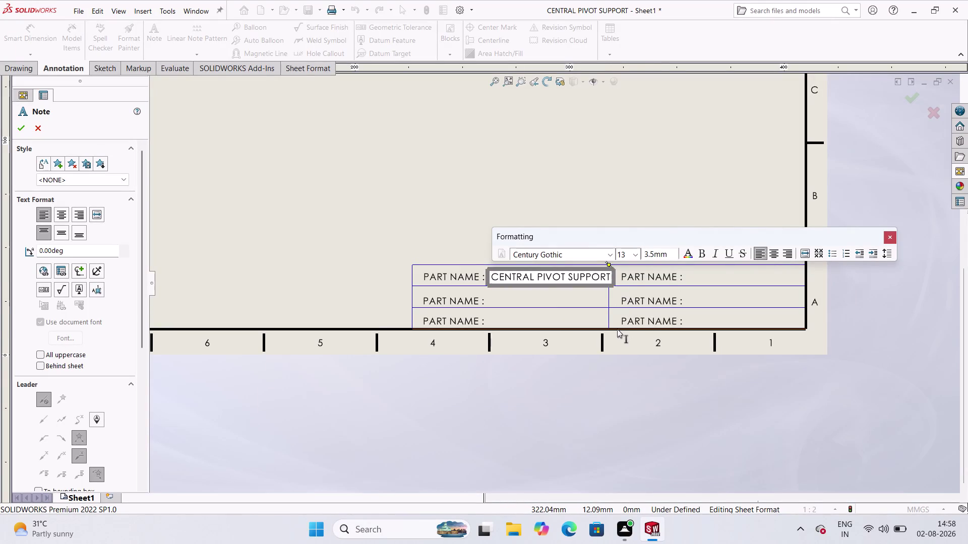
Shorten the part name note from CENTRAL PIVOT SUPPORT to CENTRAL PIVOT.
key(BackSpace)
key(BackSpace)
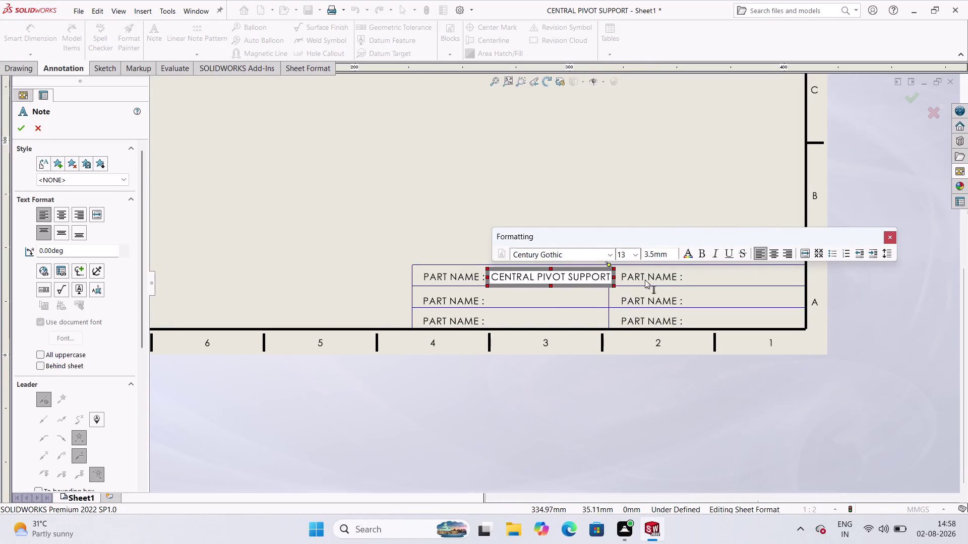
click(606, 279)
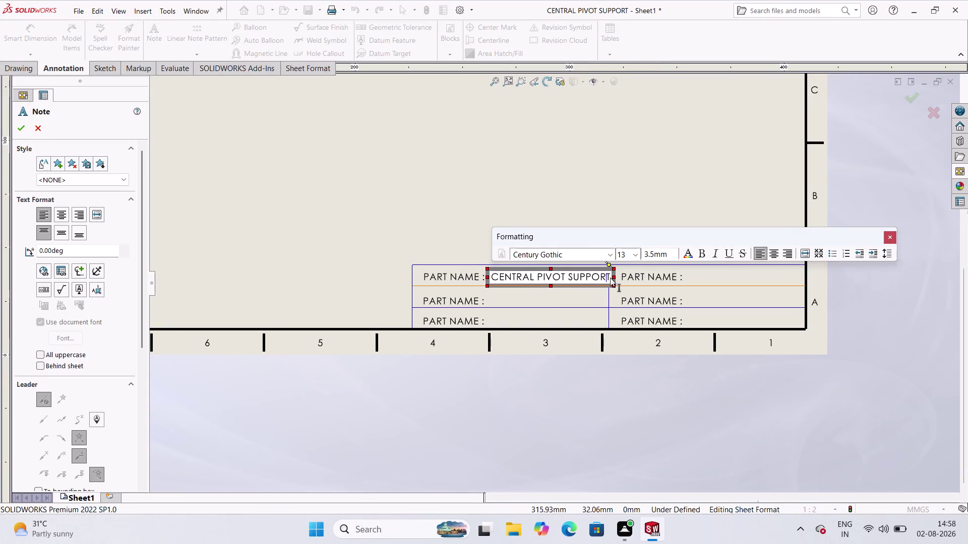
click(610, 278)
click(610, 278)
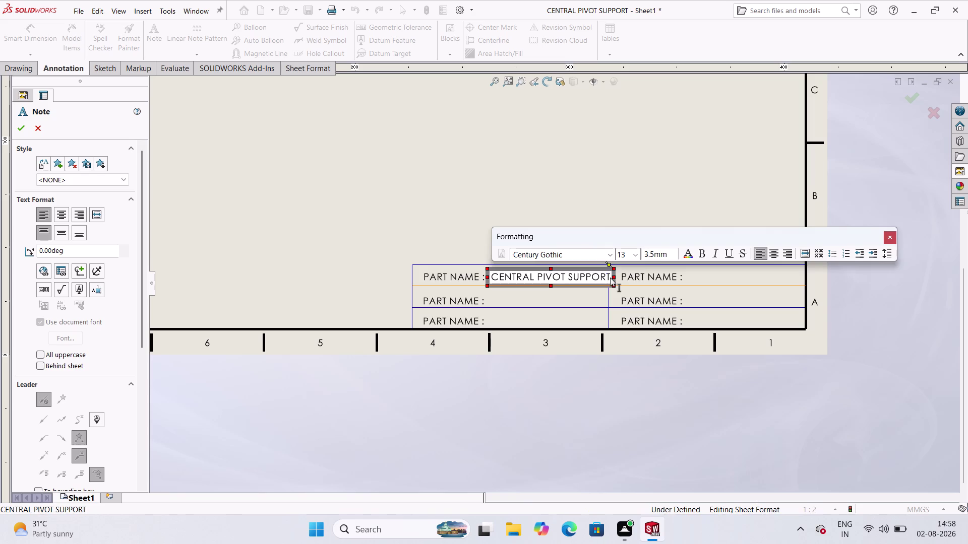
click(609, 275)
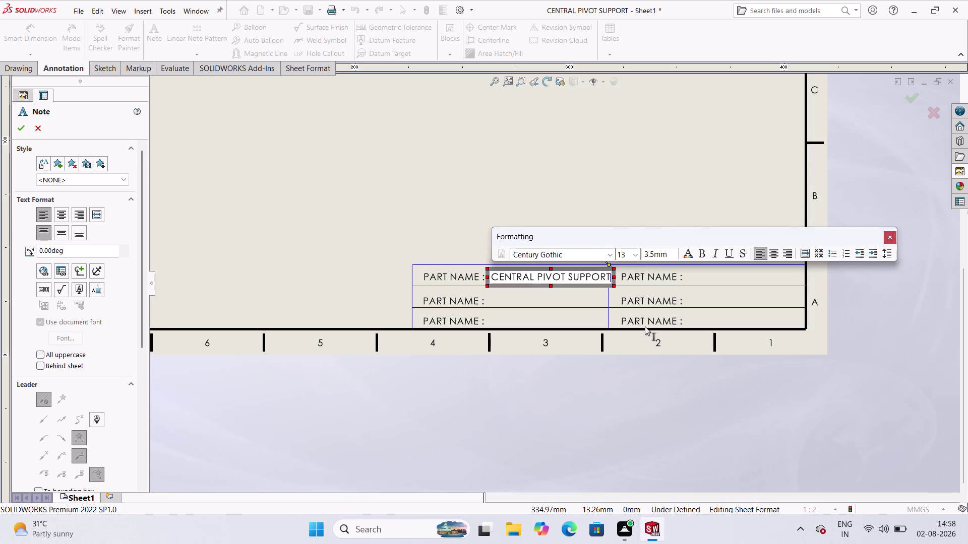
key(BackSpace)
key(BackSpace)
key(BackSpace)
key(BackSpace)
key(BackSpace)
key(BackSpace)
key(BackSpace)
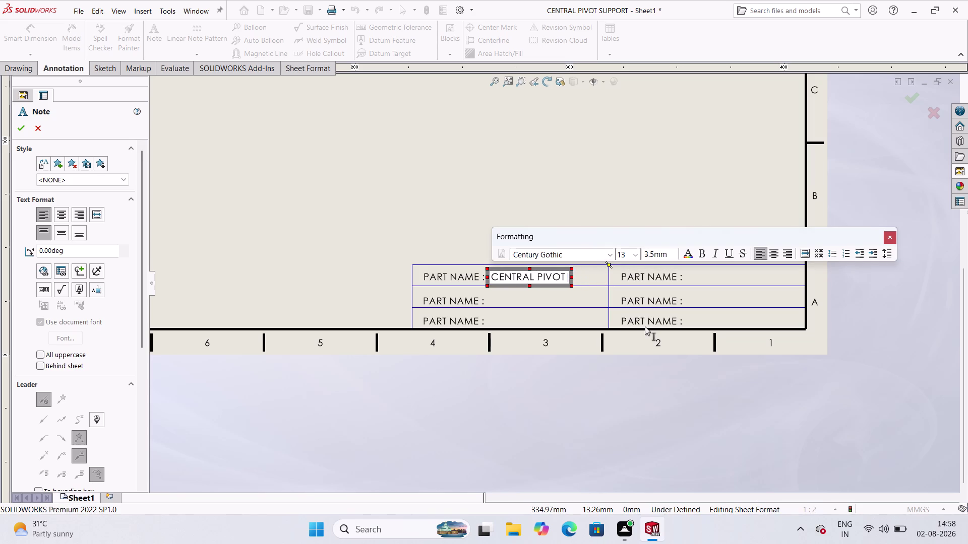
click(524, 297)
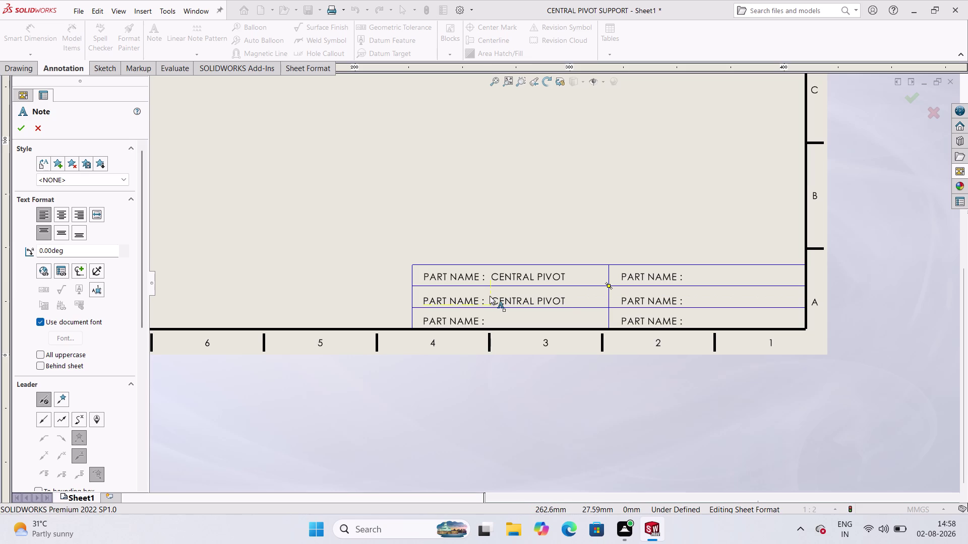
Paste CENTRAL PIVOT copies into title-block rows two and three and the top right field.
click(489, 296)
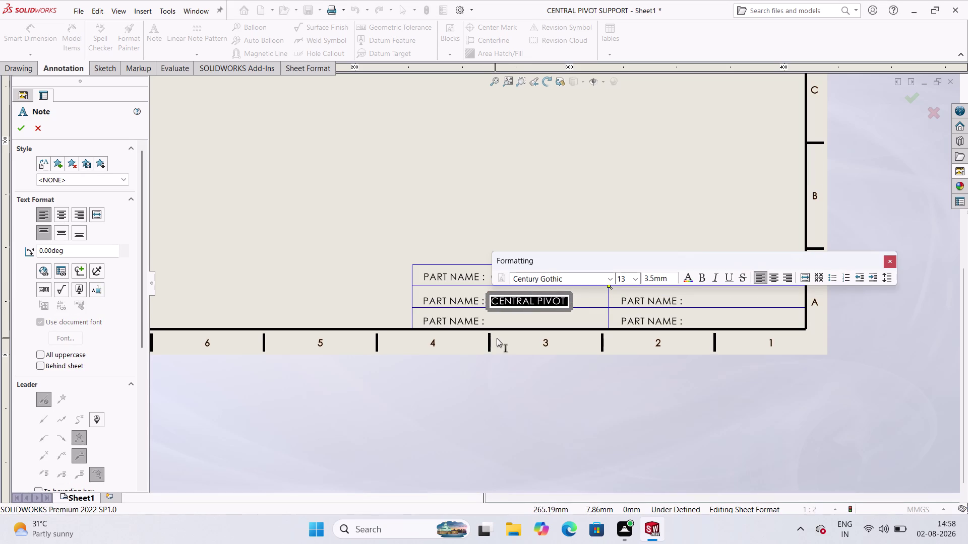
click(584, 304)
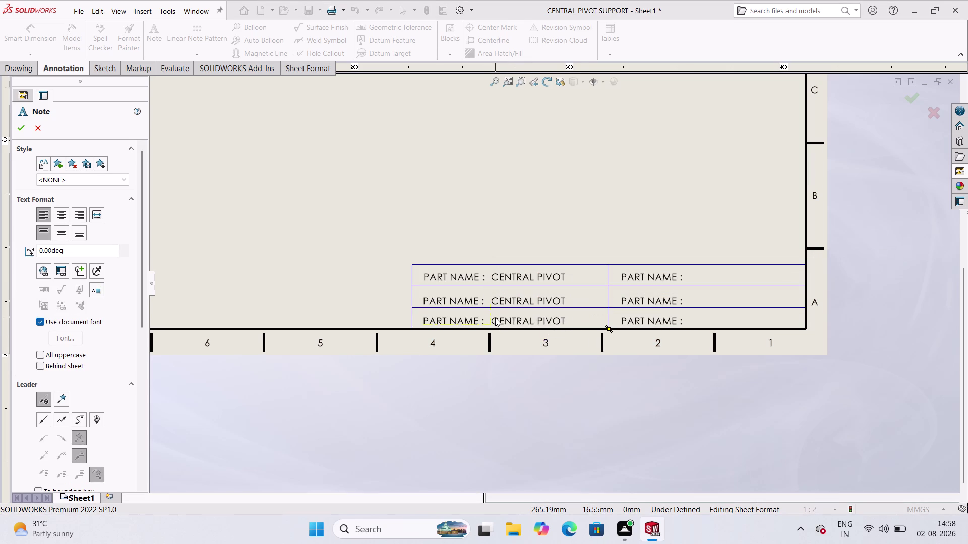
click(495, 318)
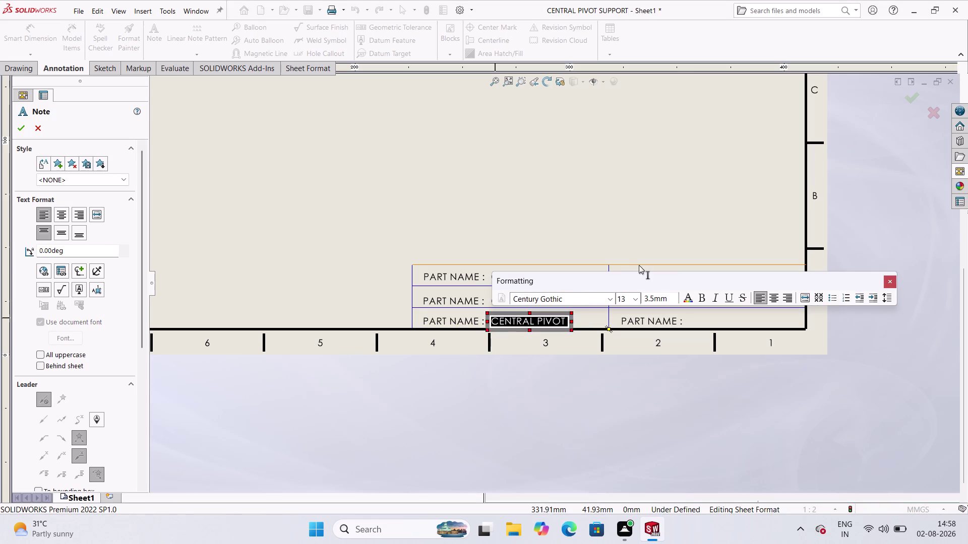
click(599, 321)
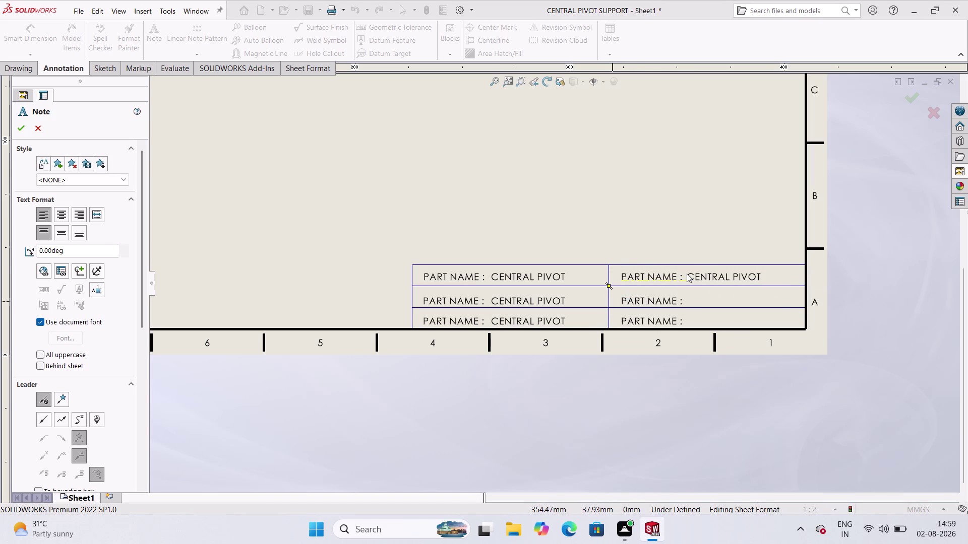
click(687, 274)
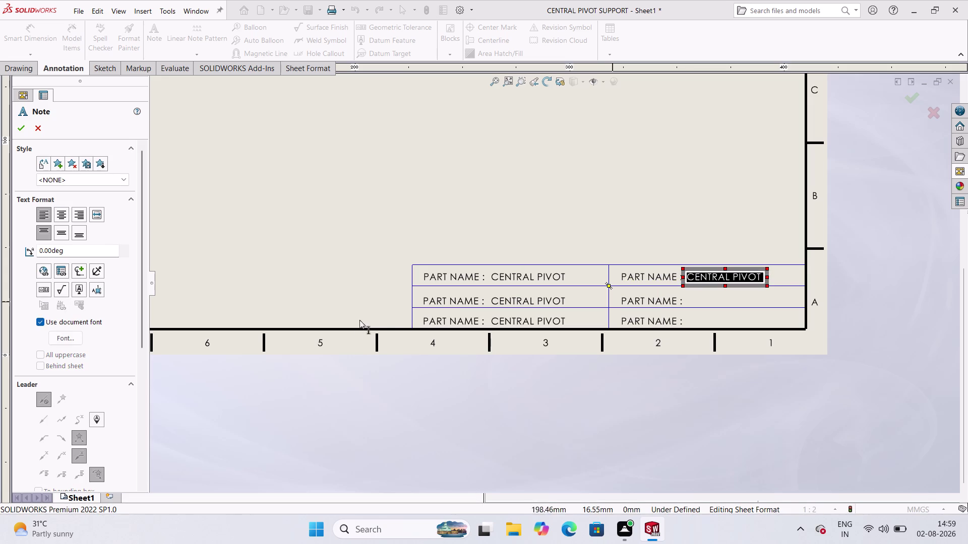
key(Escape)
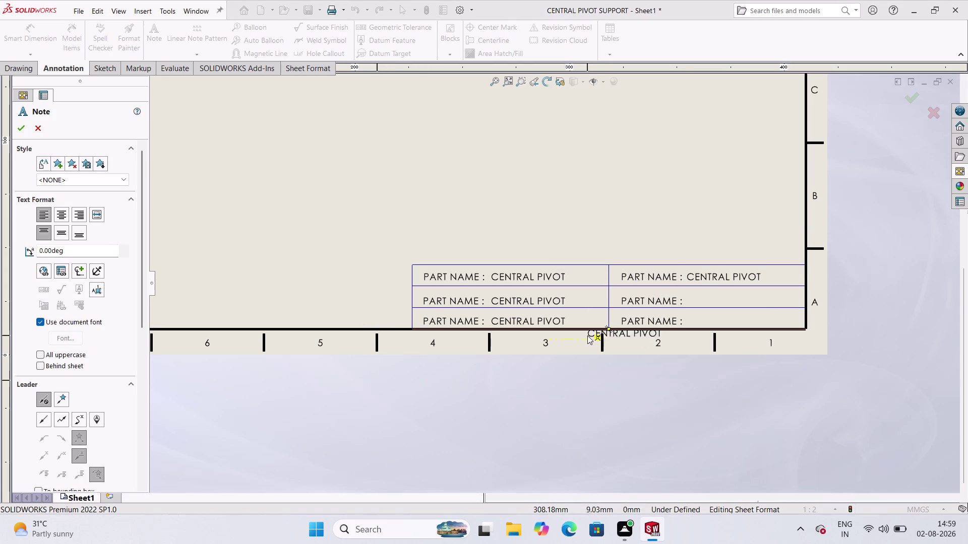
key(Escape)
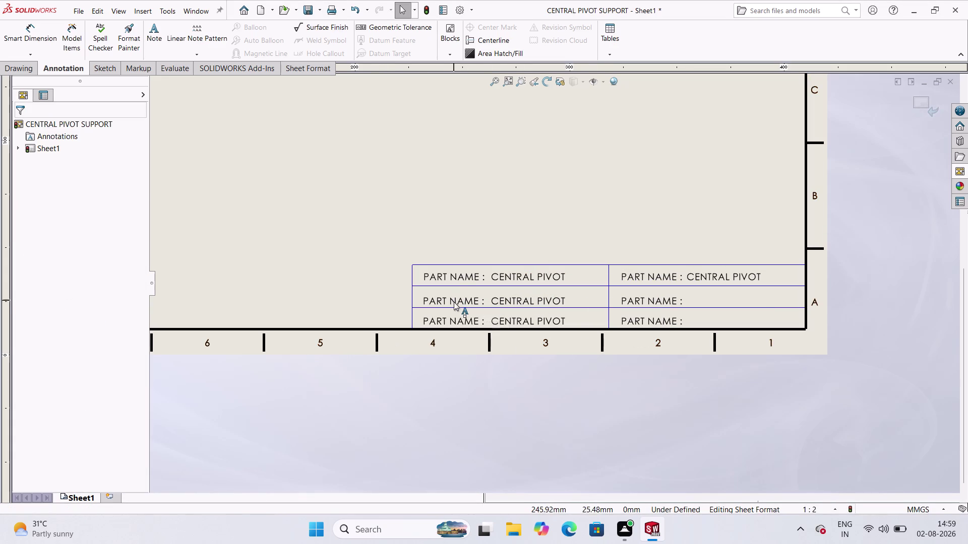
Relabel the second title-block row from PART NAME to PART NO.
click(450, 301)
double_click(450, 302)
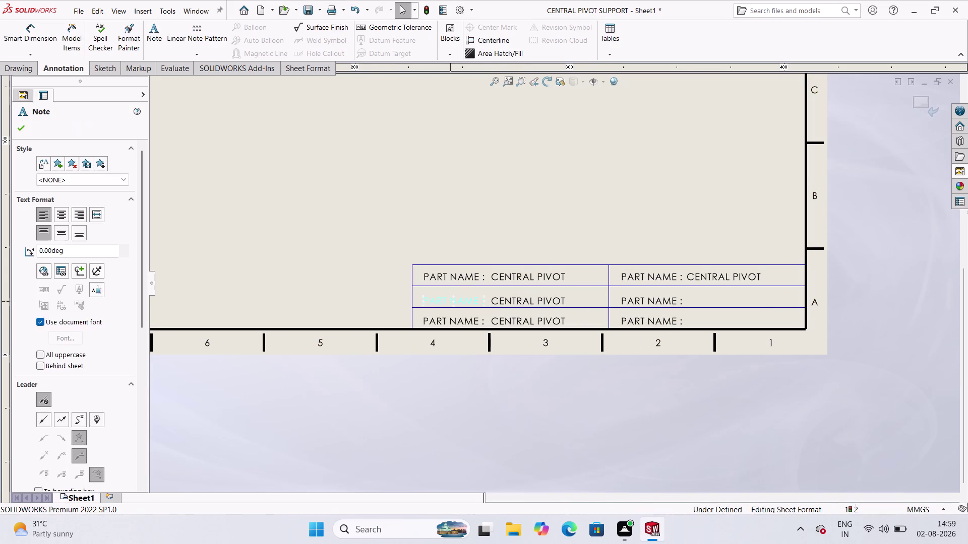
click(479, 300)
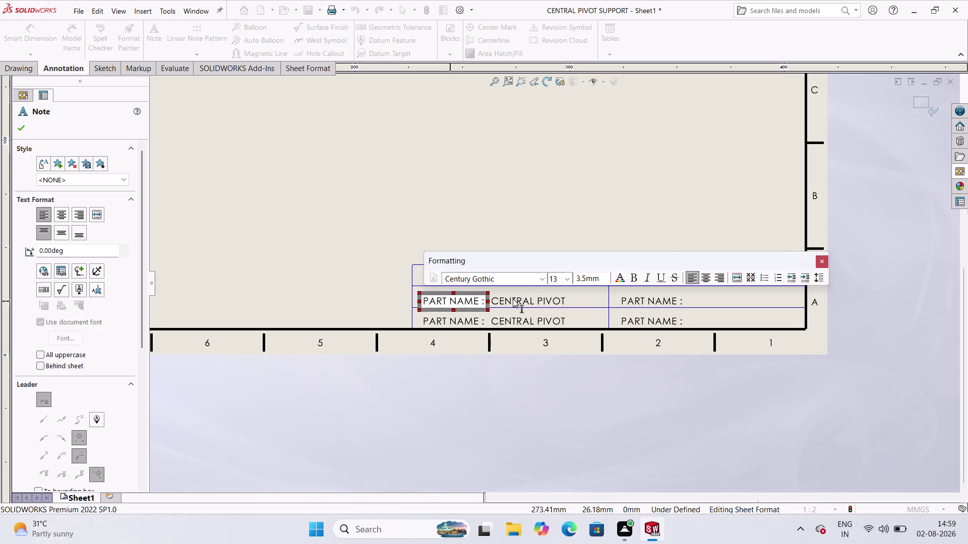
key(BackSpace)
key(BackSpace)
key(BackSpace)
key(BackSpace)
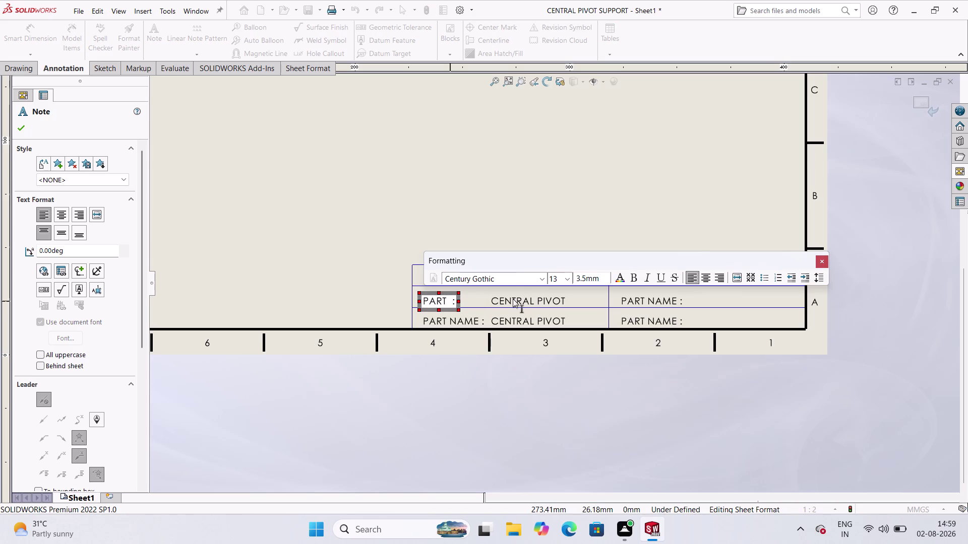
text(NO)
key(space)
key(space)
key(space)
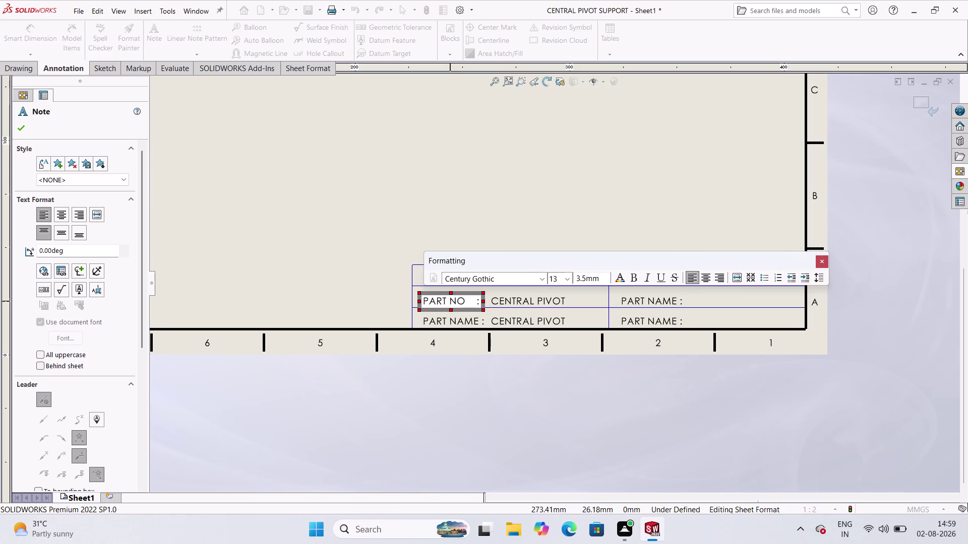
key(space)
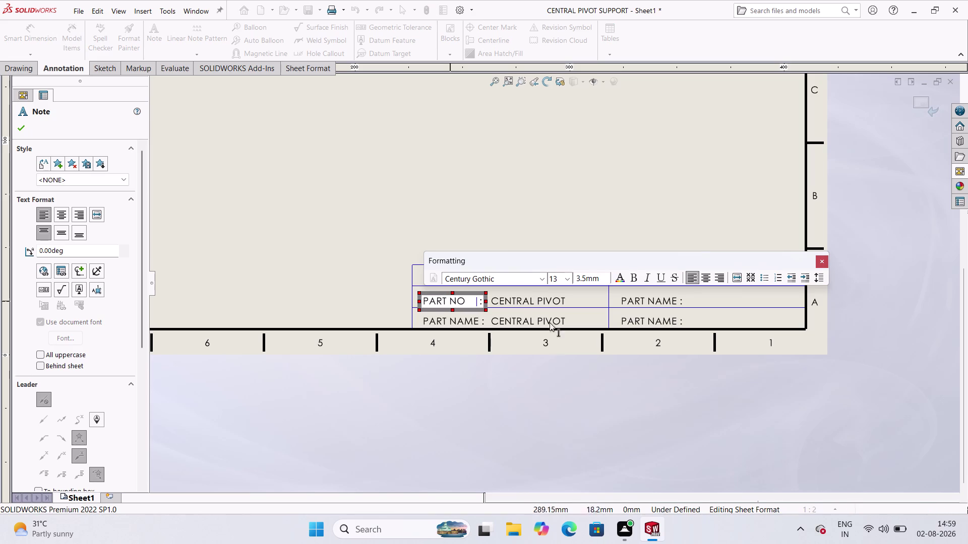
double_click(513, 301)
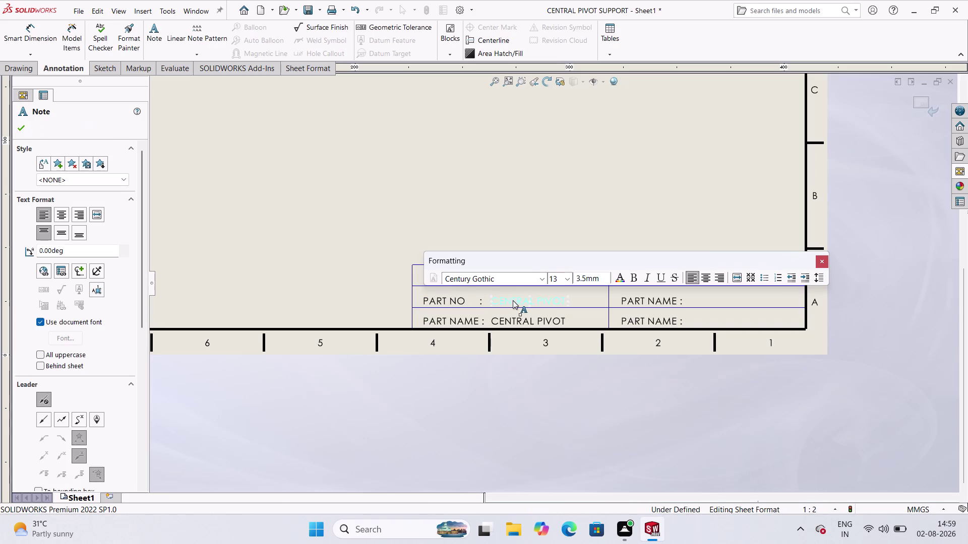
Replace the second row's CENTRAL PIVOT value with the part number 2.
double_click(512, 300)
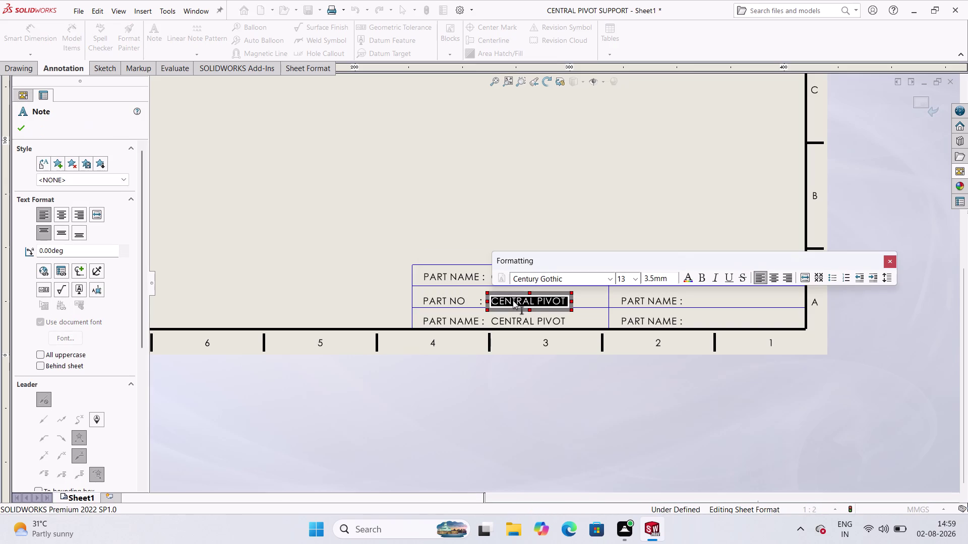
key(BackSpace)
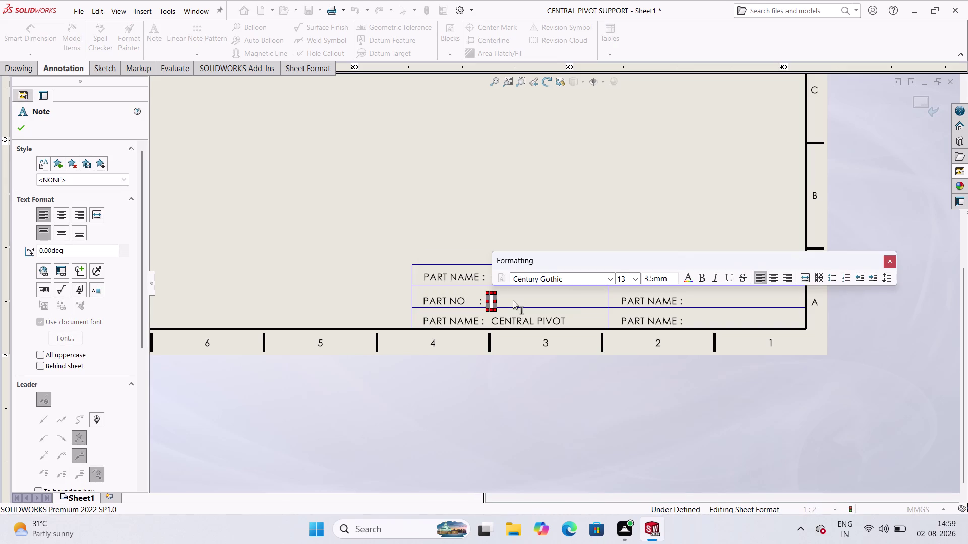
key(2)
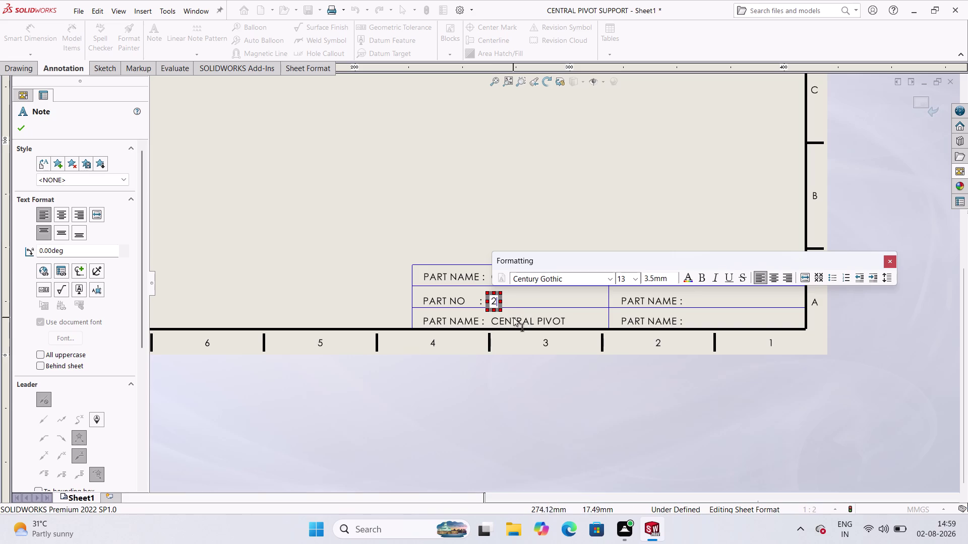
double_click(449, 323)
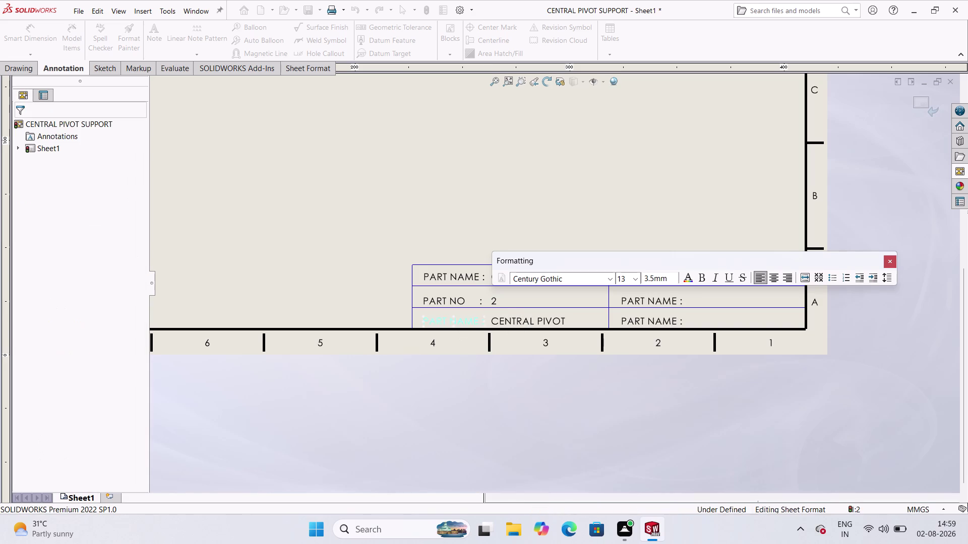
Relabel the third title-block row as DATE, padded with spaces and ending in a colon.
scroll(up, 3)
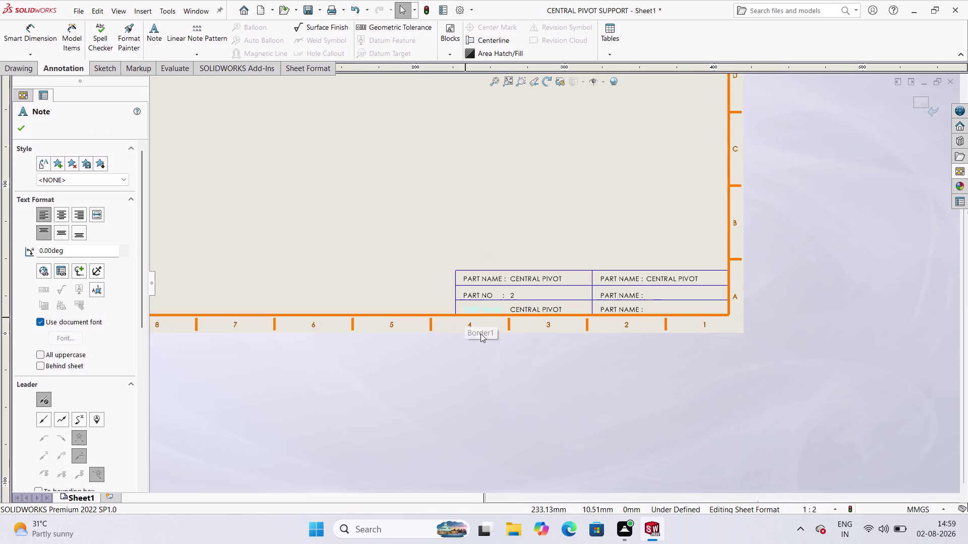
scroll(down, 3)
scroll(down, 3)
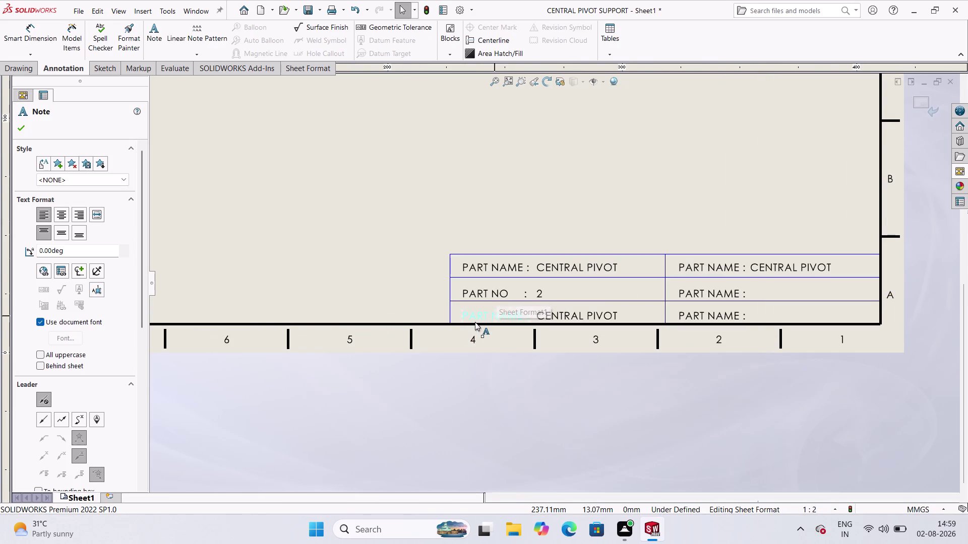
click(486, 316)
click(490, 314)
double_click(490, 315)
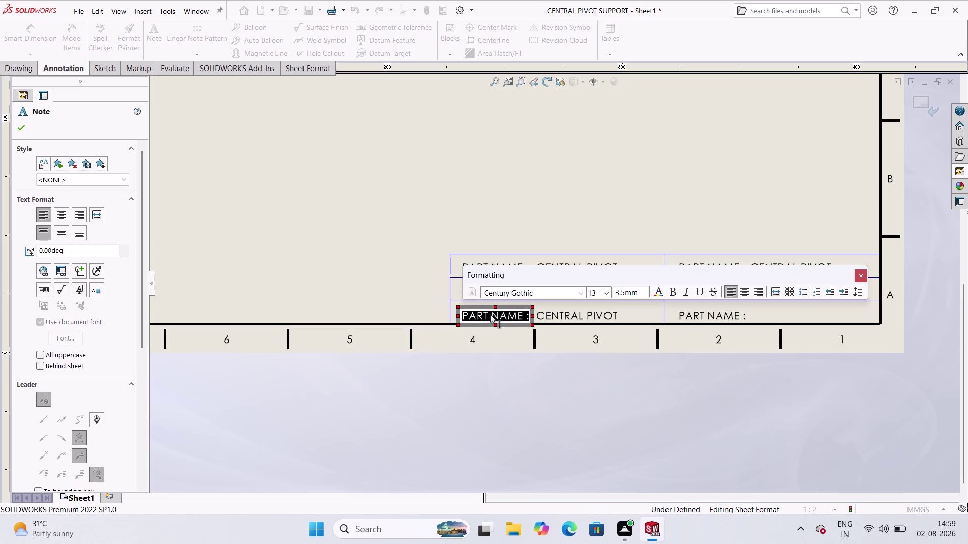
text(DATE)
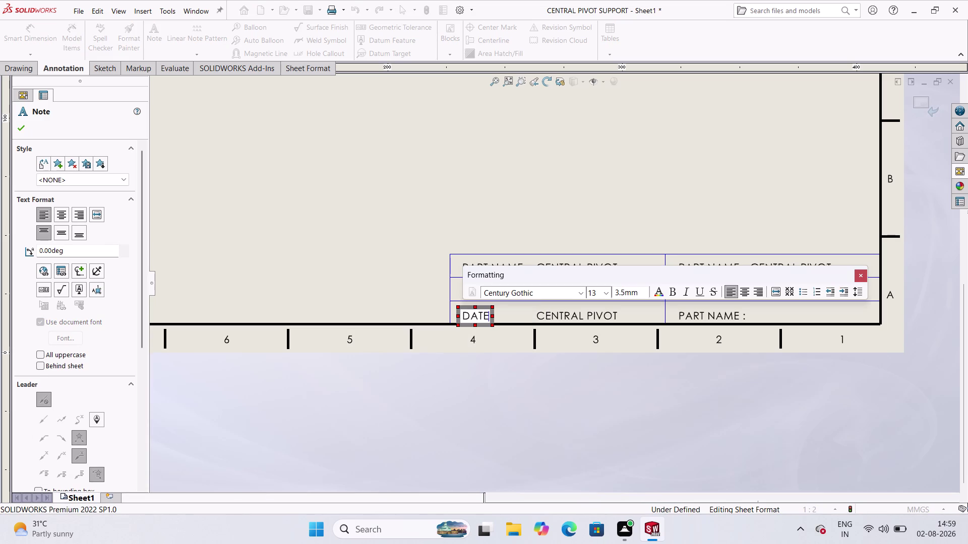
key(space)
key(space)
key(space)
key(space)
key(space)
key(space)
key(space)
key(space)
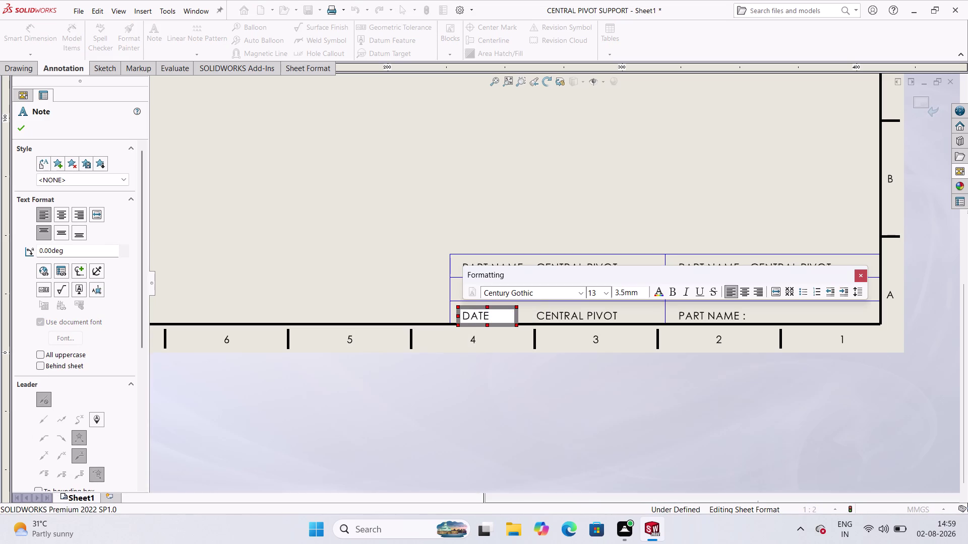
key(space)
key(space)
key(shift+colon)
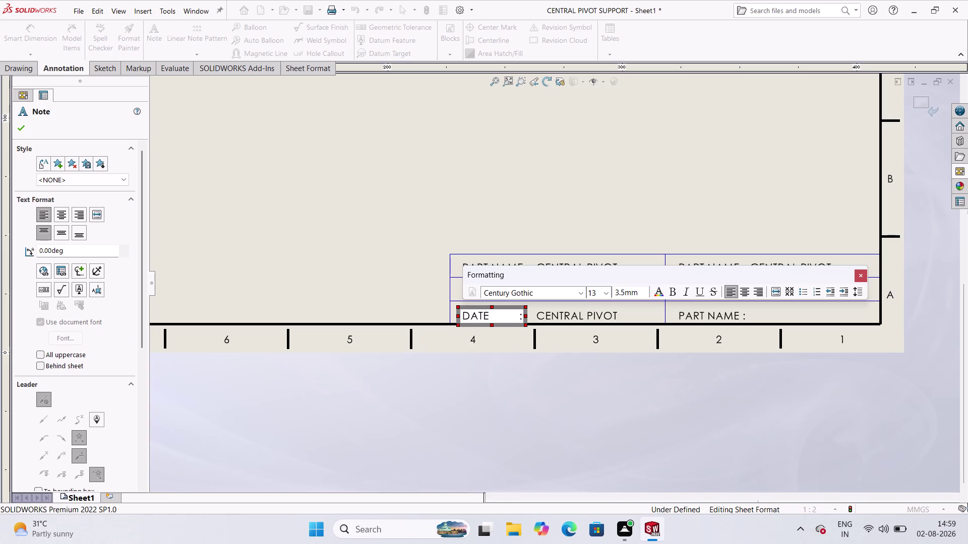
double_click(584, 317)
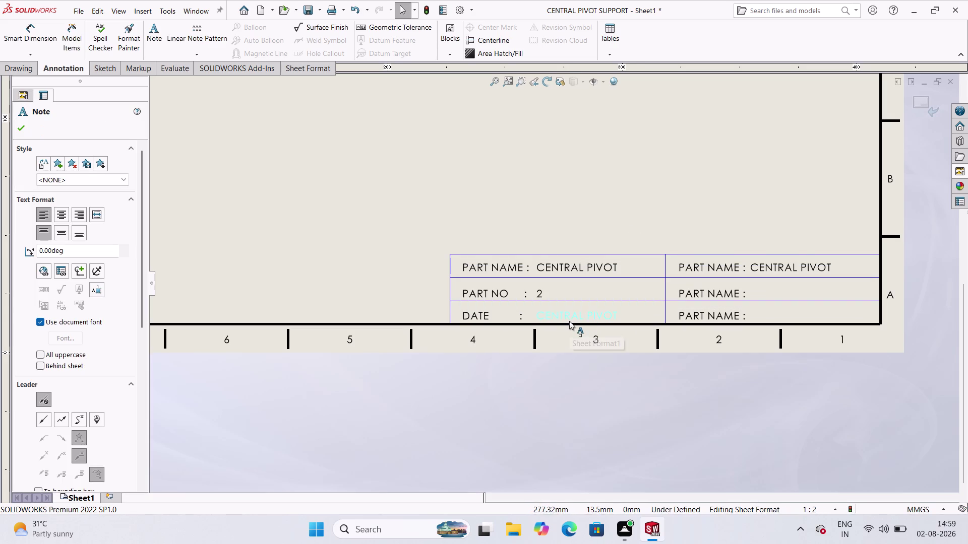
Type a trial date 02/08/200 beside DATE, then erase it all, leaving the note empty.
double_click(568, 312)
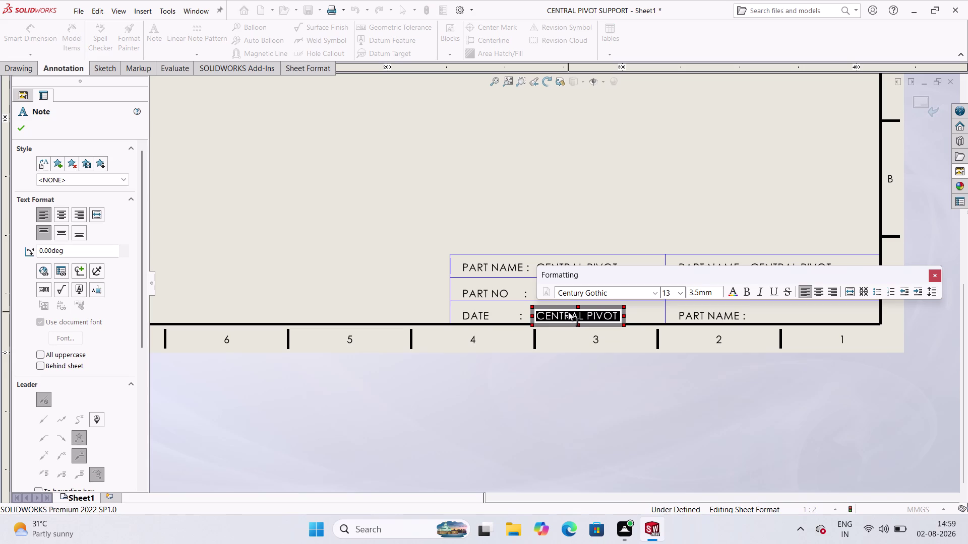
text(02)
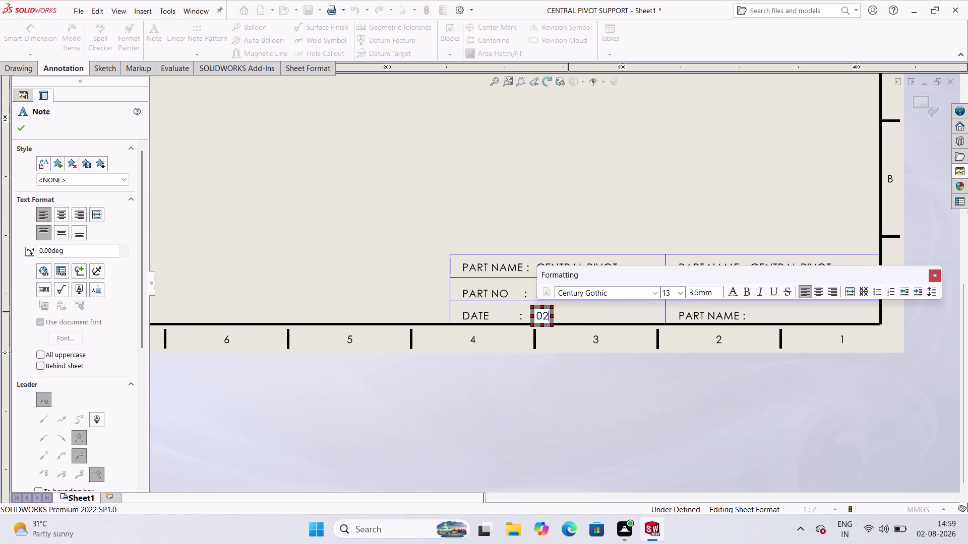
text(/)
text(0)
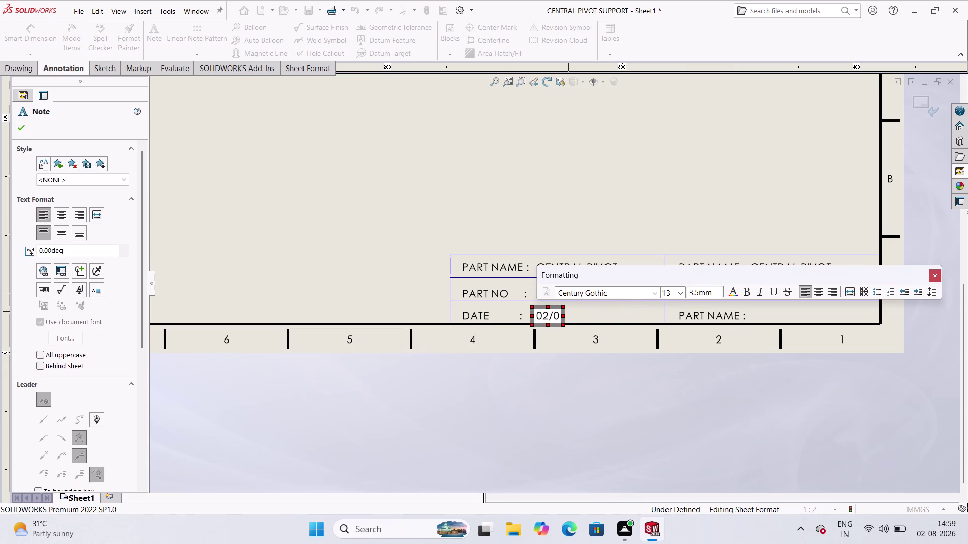
key(8)
key(slash)
text(200)
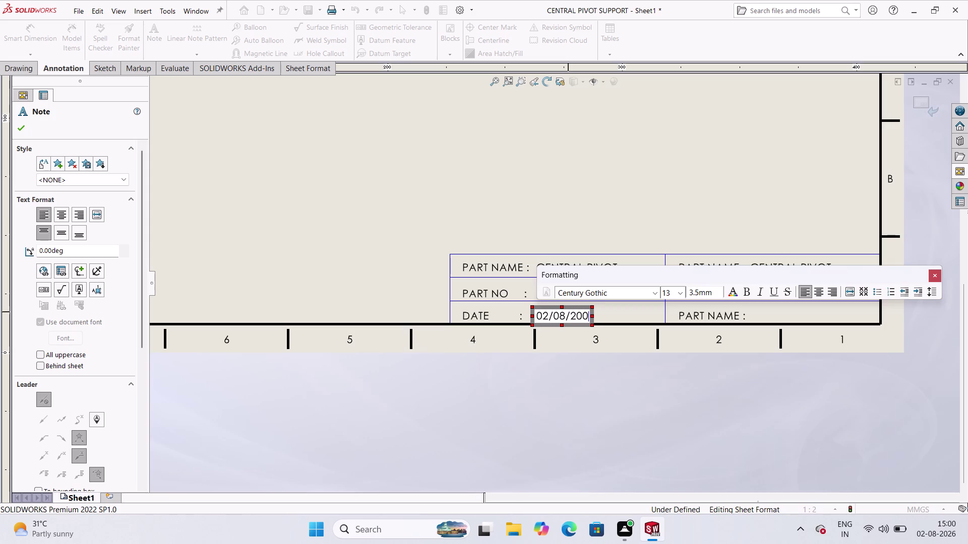
key(BackSpace)
key(BackSpace)
key(BackSpace)
key(BackSpace)
key(BackSpace)
key(BackSpace)
key(BackSpace)
key(BackSpace)
key(BackSpace)
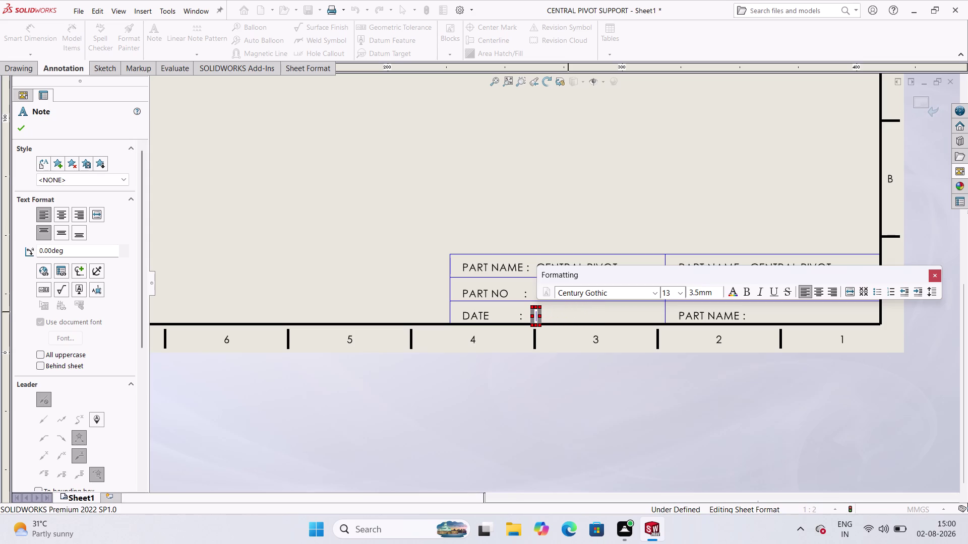
key(BackSpace)
key(Escape)
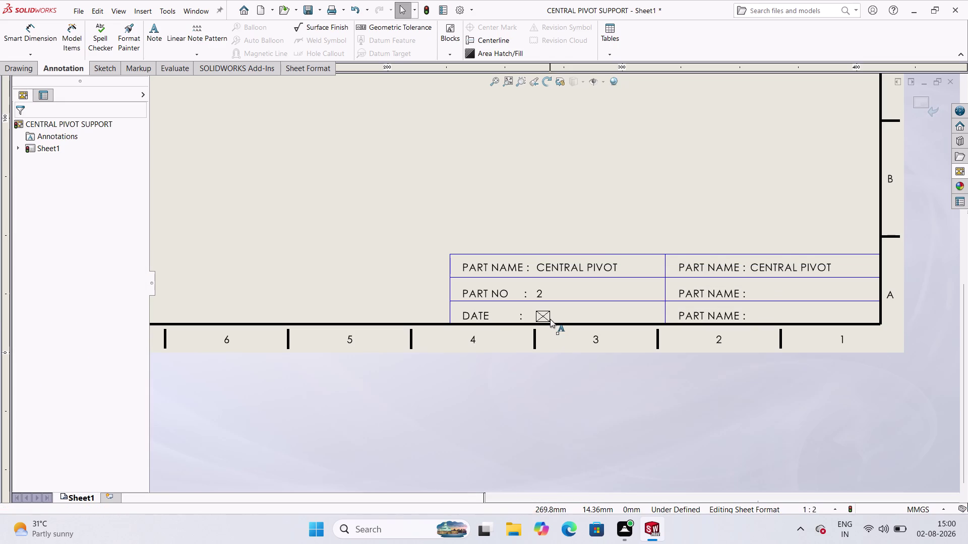
Undo the clearing, then delete the placeholder text beside DATE through Edit Text.
right_click(545, 320)
key(ctrl+z)
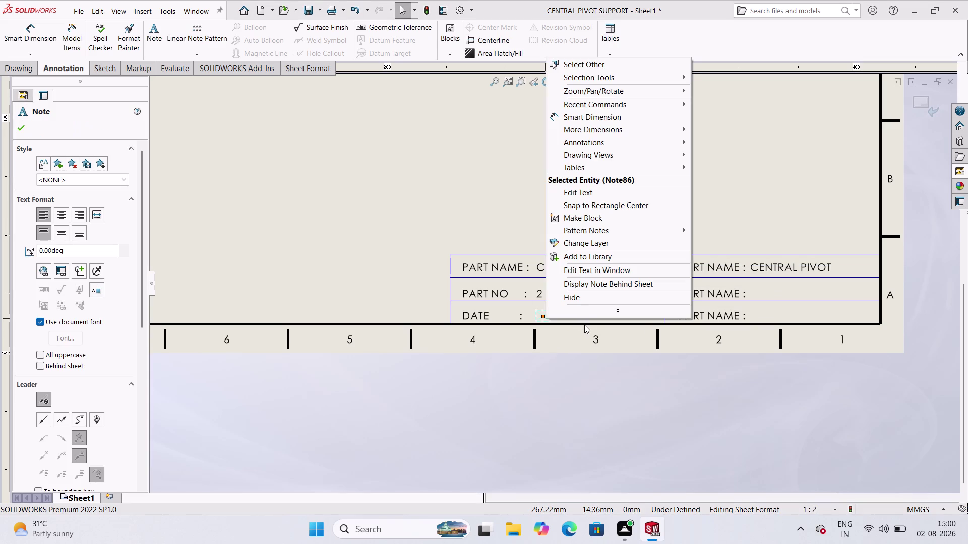
key(Escape)
key(ctrl+z)
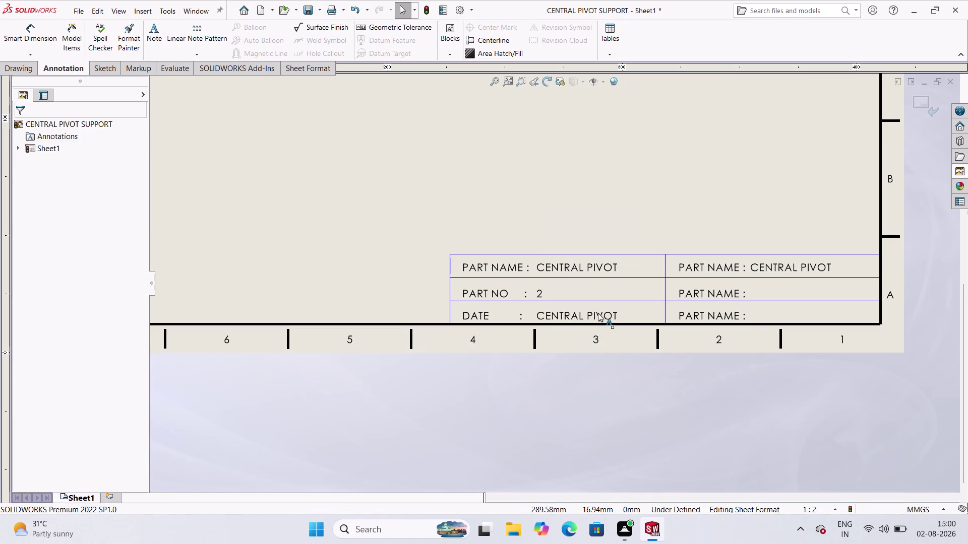
double_click(597, 313)
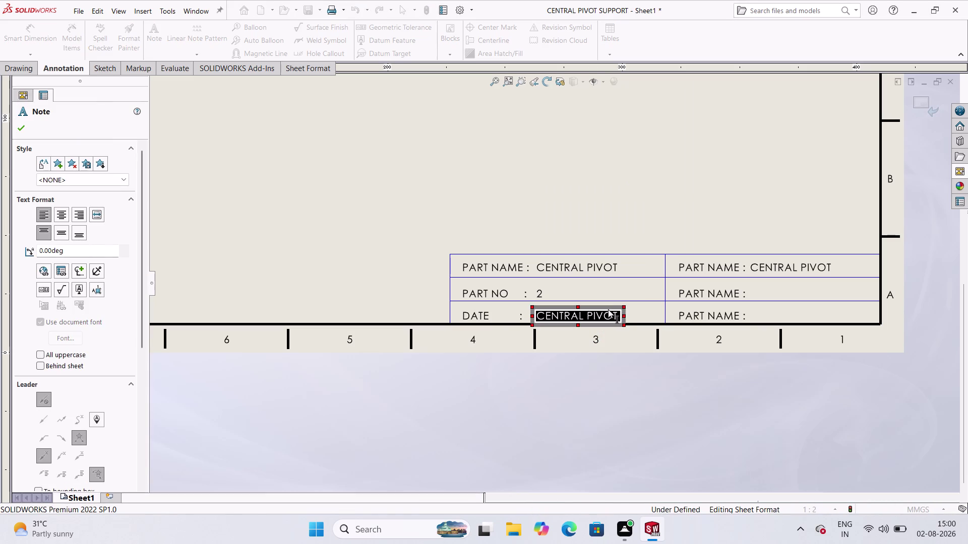
click(630, 393)
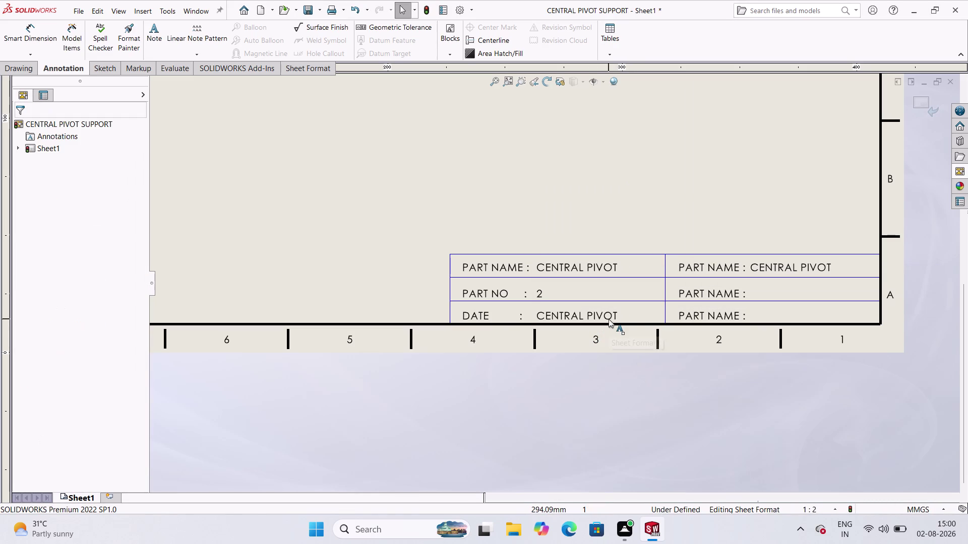
right_click(608, 319)
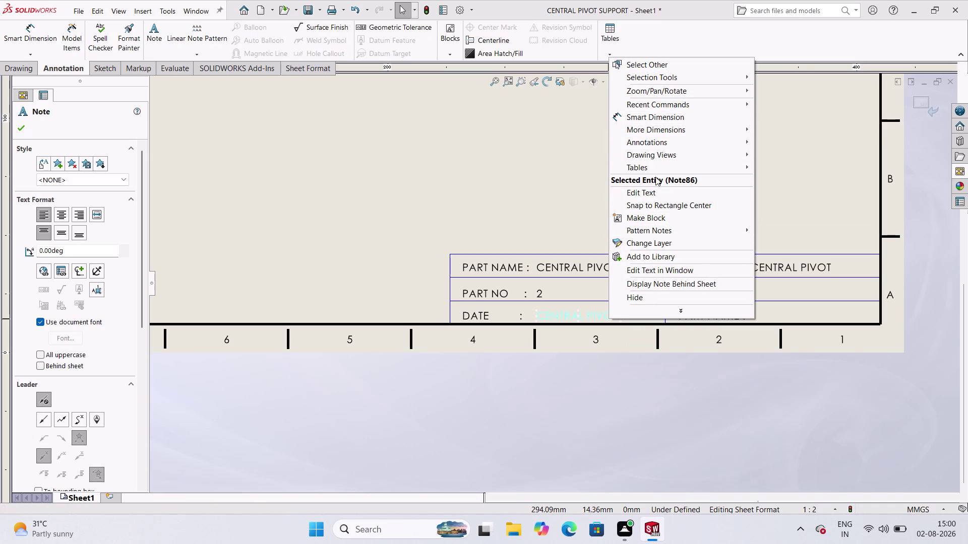
click(656, 194)
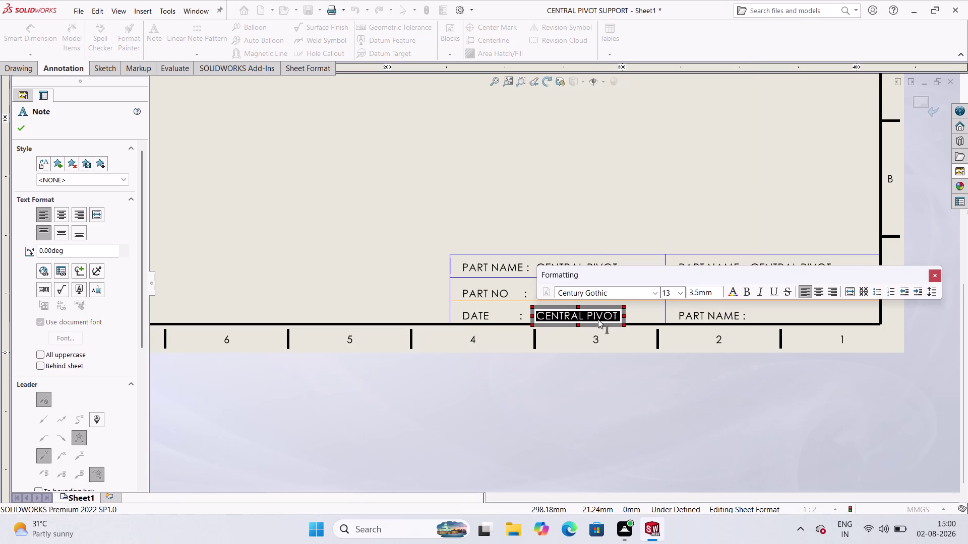
key(BackSpace)
key(Escape)
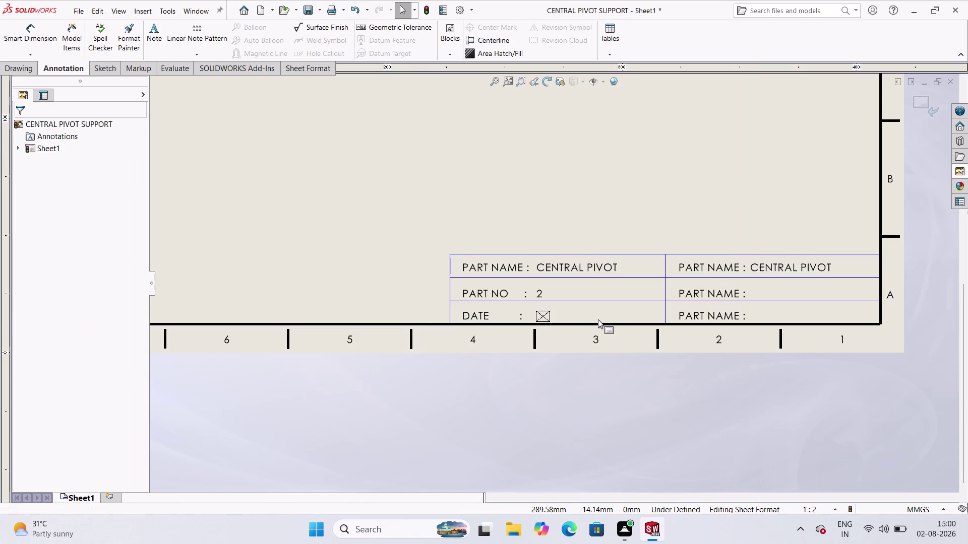
Enter the date 02/08/2026 into the empty note beside DATE.
scroll(up, 3)
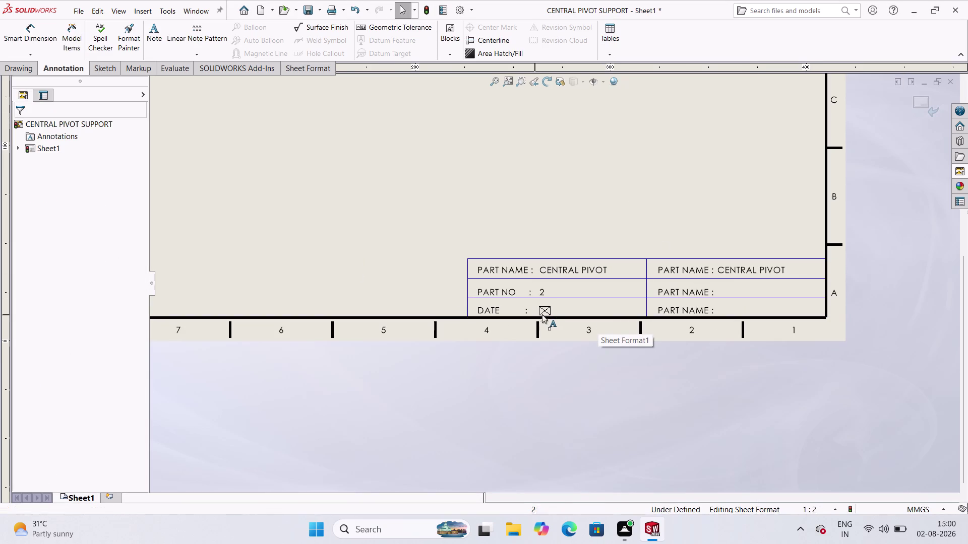
double_click(545, 309)
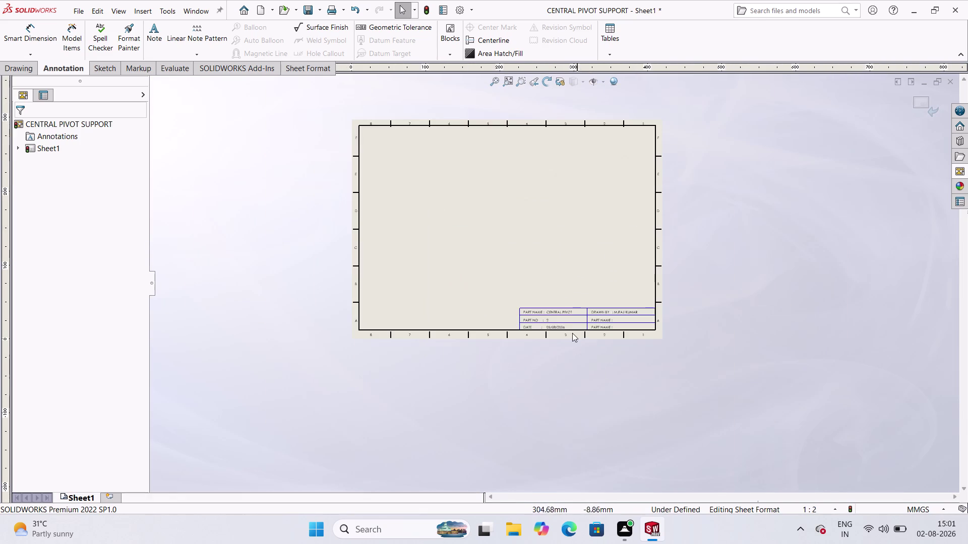
Zoom around the sheet, browse the drawing views palette, then hide it.
scroll(up, 3)
scroll(down, 3)
scroll(up, 3)
scroll(down, 3)
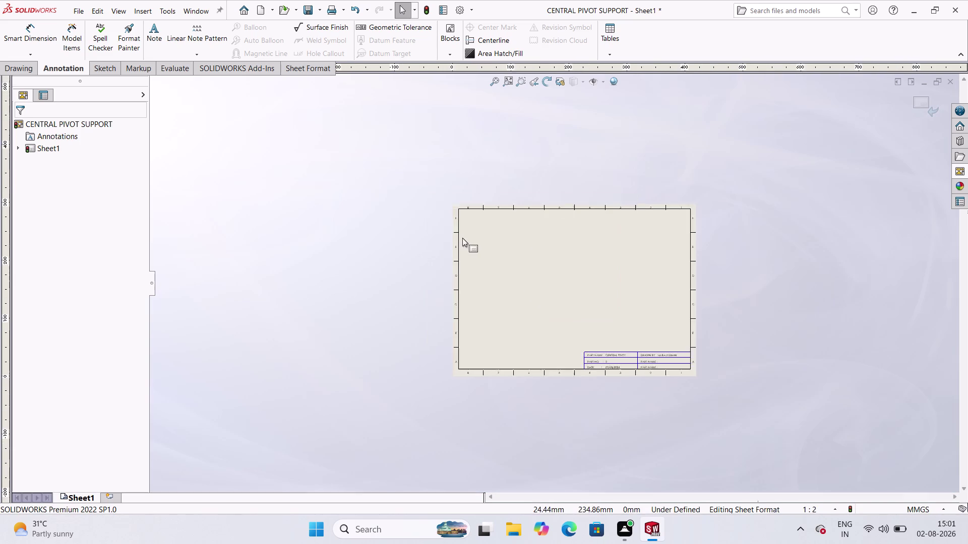
scroll(up, 3)
scroll(down, 3)
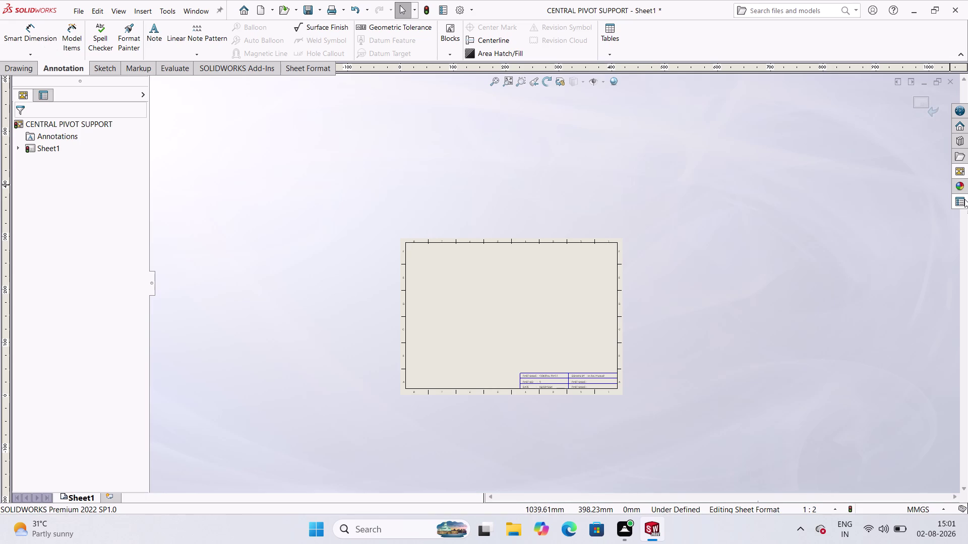
click(962, 173)
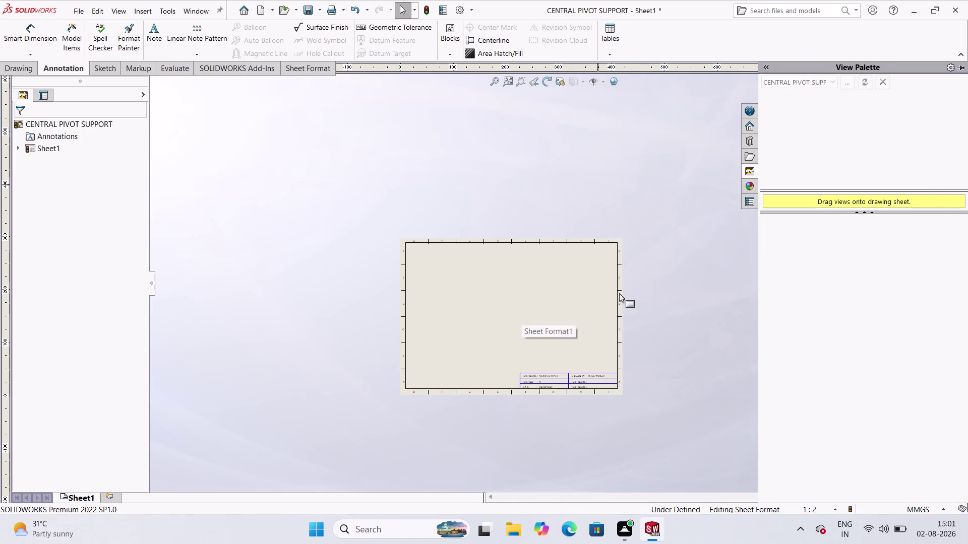
scroll(down, 3)
scroll(up, 3)
scroll(down, 3)
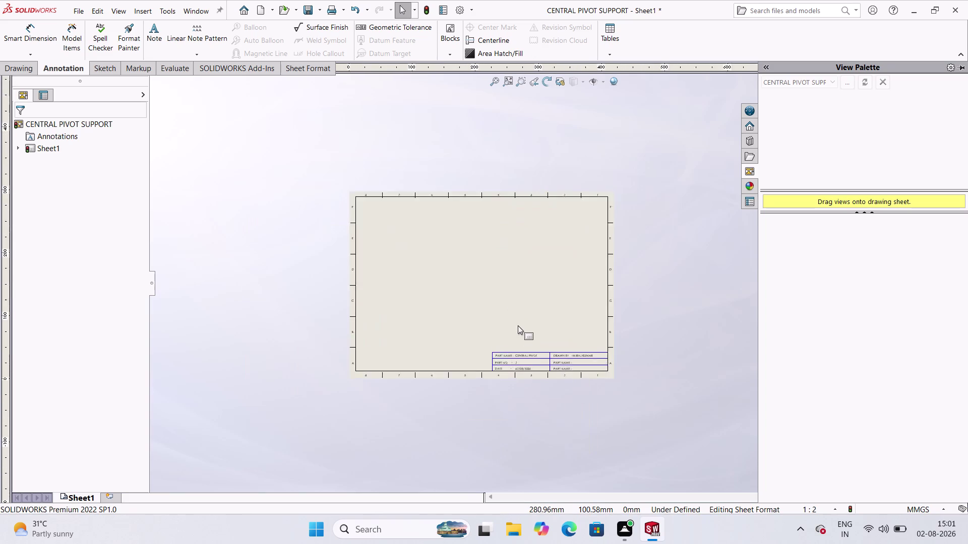
scroll(down, 3)
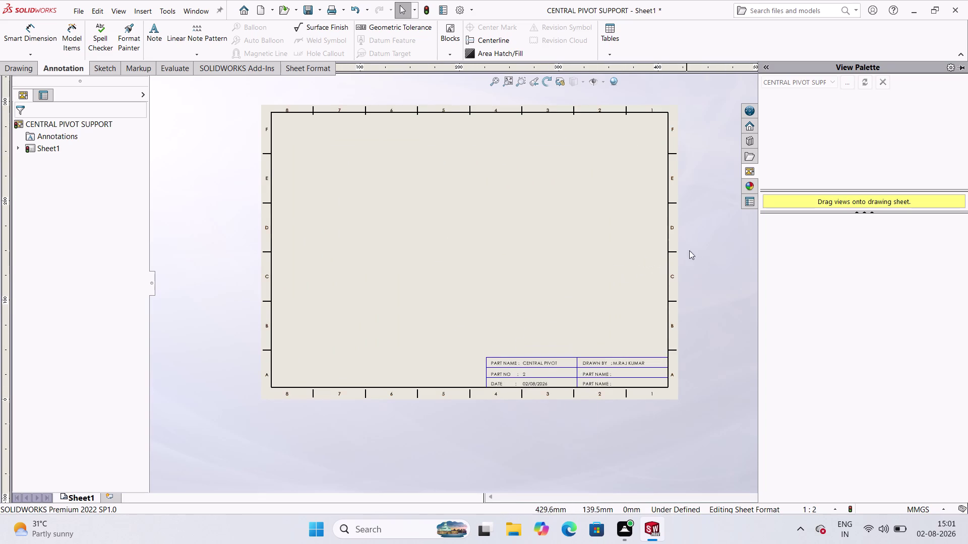
click(692, 247)
Reopen the views palette and check the sheet area's context options.
click(958, 174)
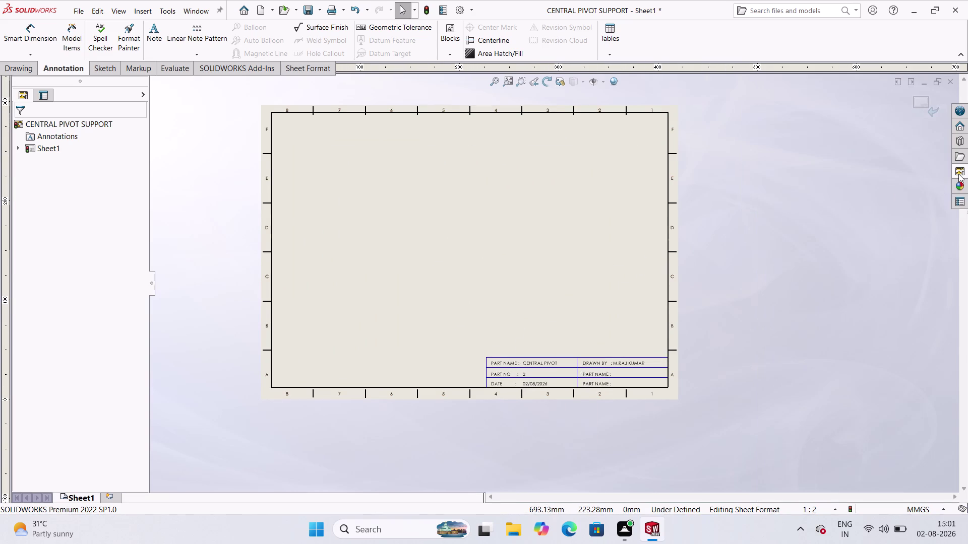
drag(858, 256, 864, 267)
scroll(down, 3)
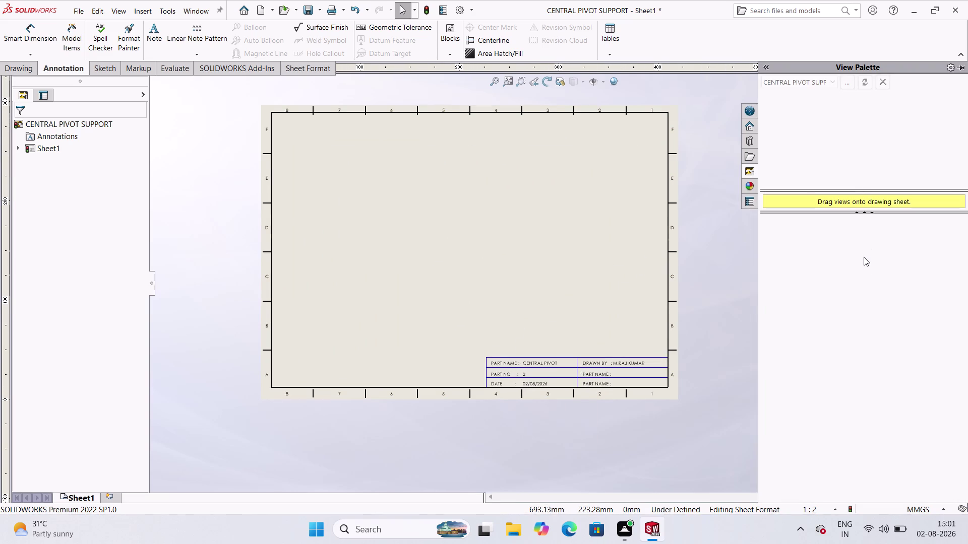
scroll(up, 3)
click(835, 79)
click(797, 80)
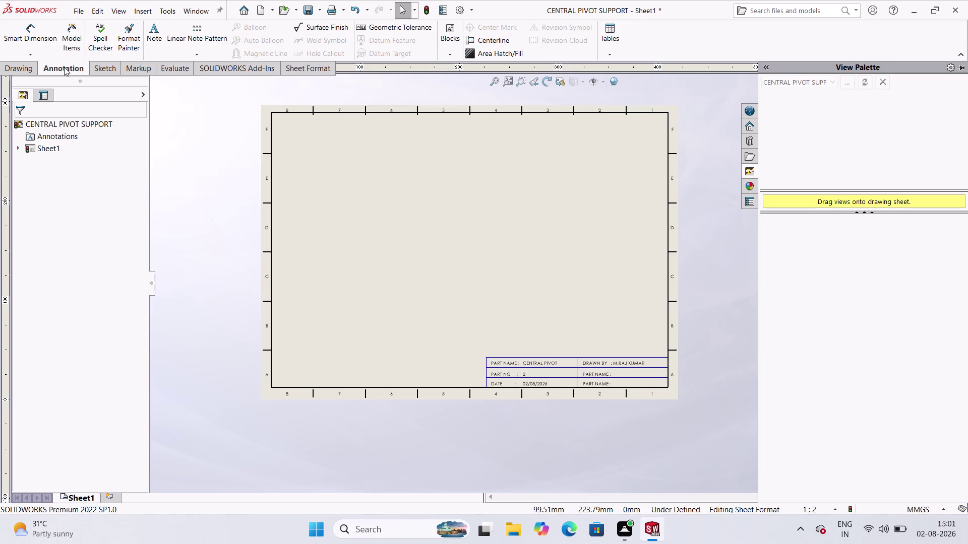
click(724, 183)
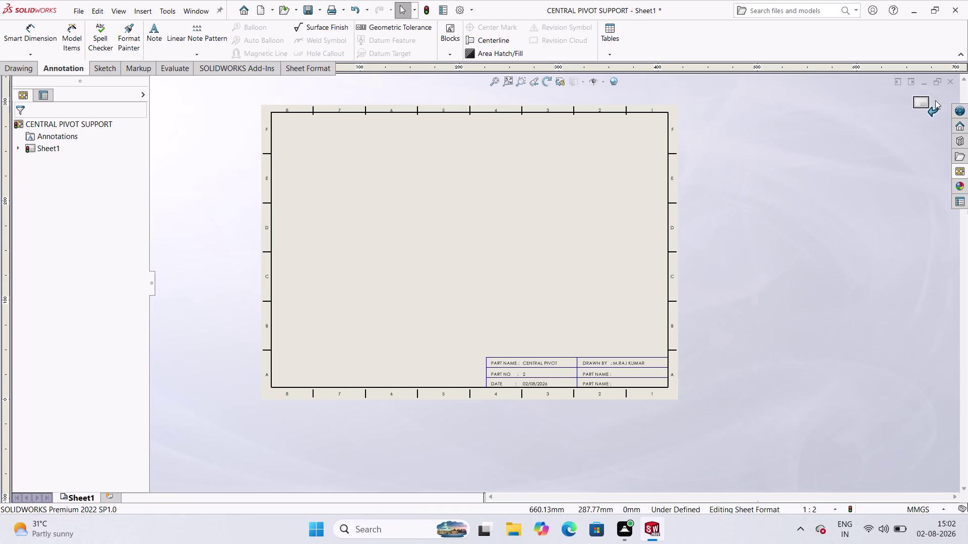
right_click(934, 99)
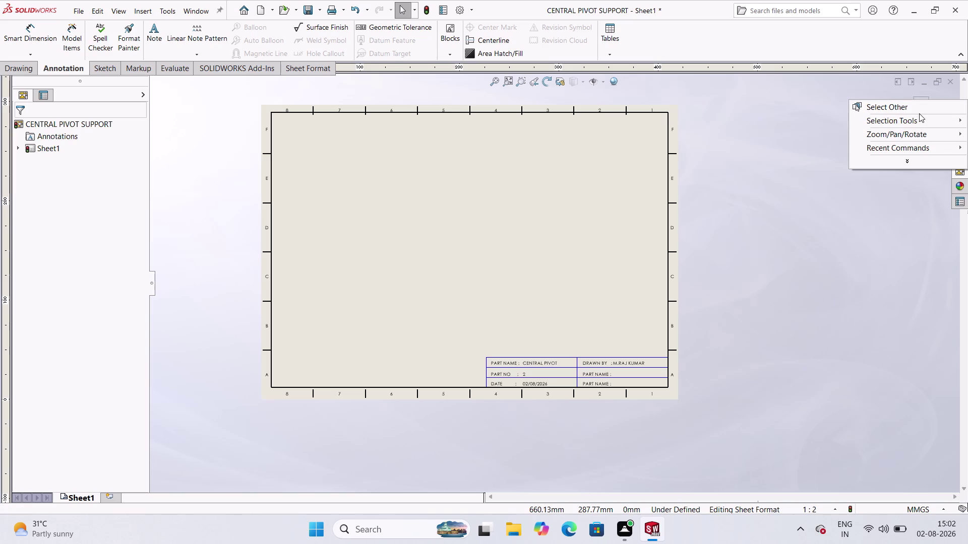
click(818, 190)
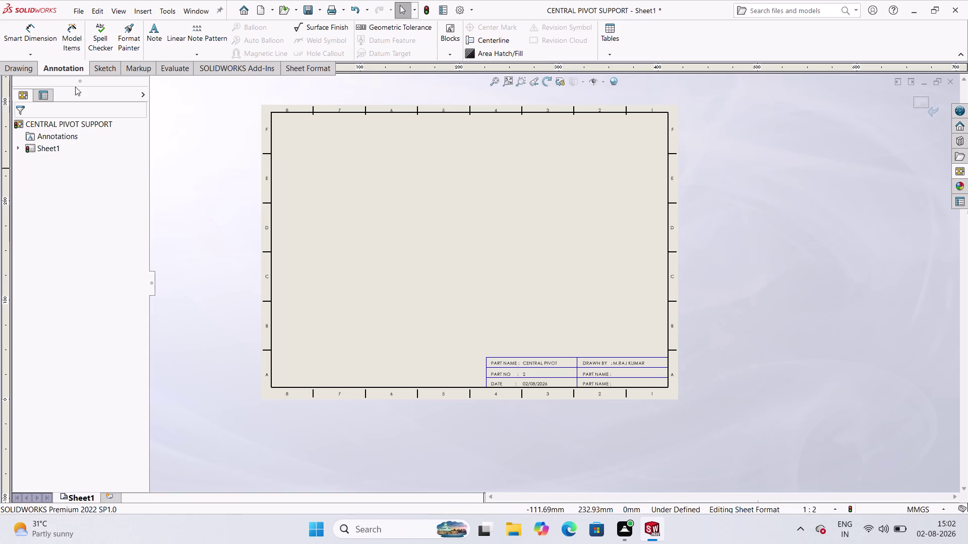
From the drawing view tools, drag an item from the views palette onto the sheet.
click(13, 69)
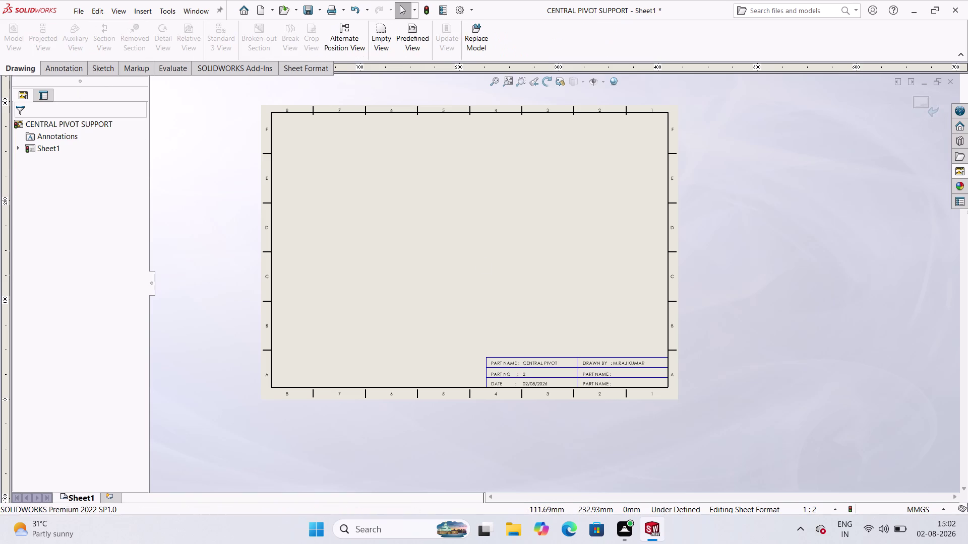
click(962, 167)
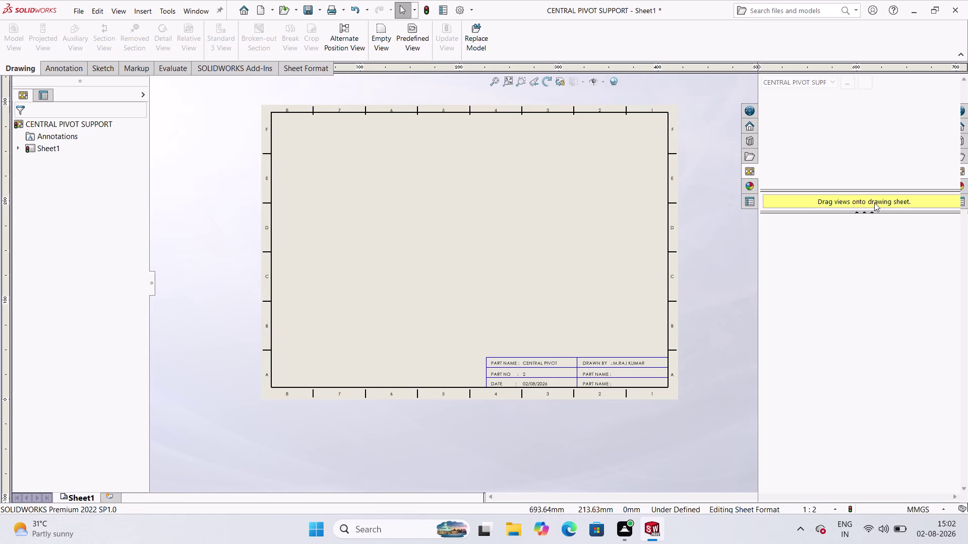
click(873, 200)
click(872, 200)
drag(871, 199, 563, 232)
drag(504, 226, 504, 234)
click(504, 233)
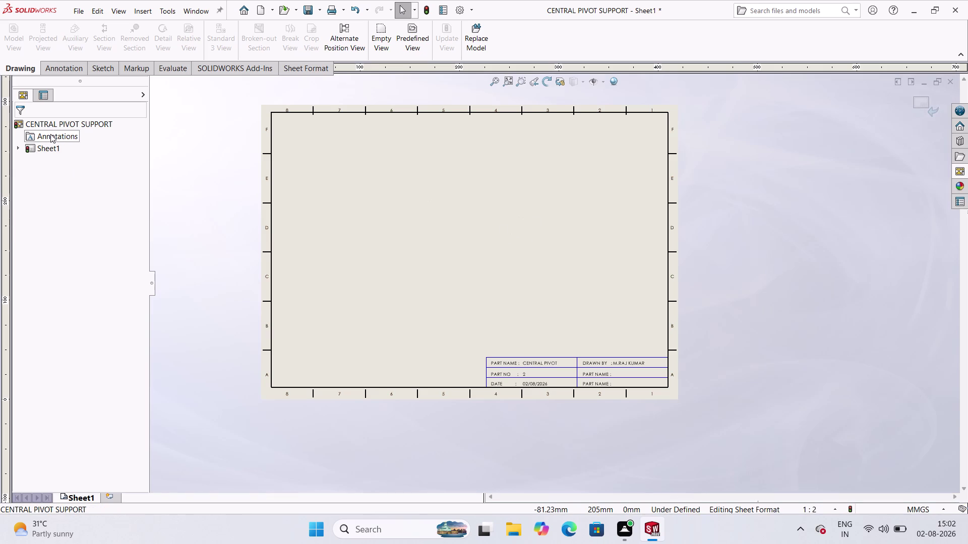
Select Sheet1 and its Annotations folder in the design tree.
click(40, 143)
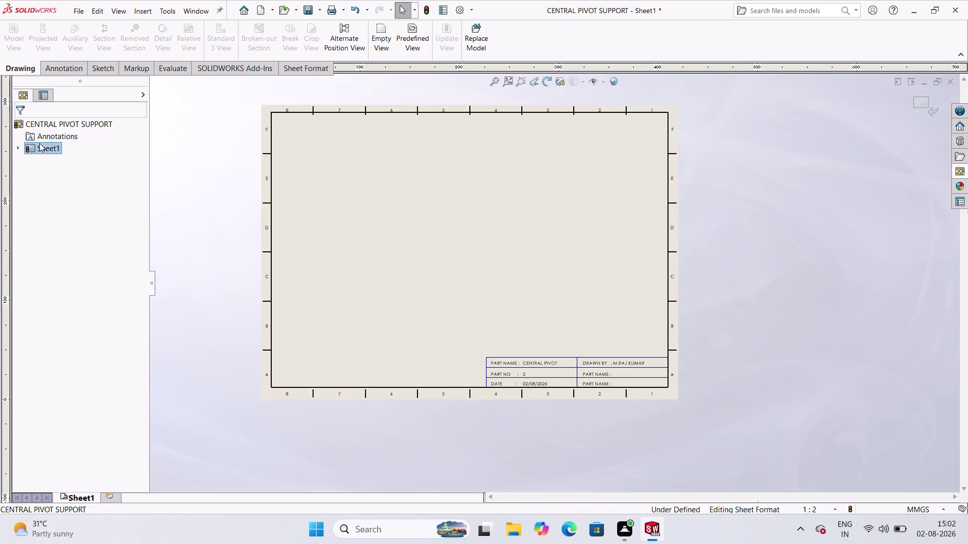
click(39, 139)
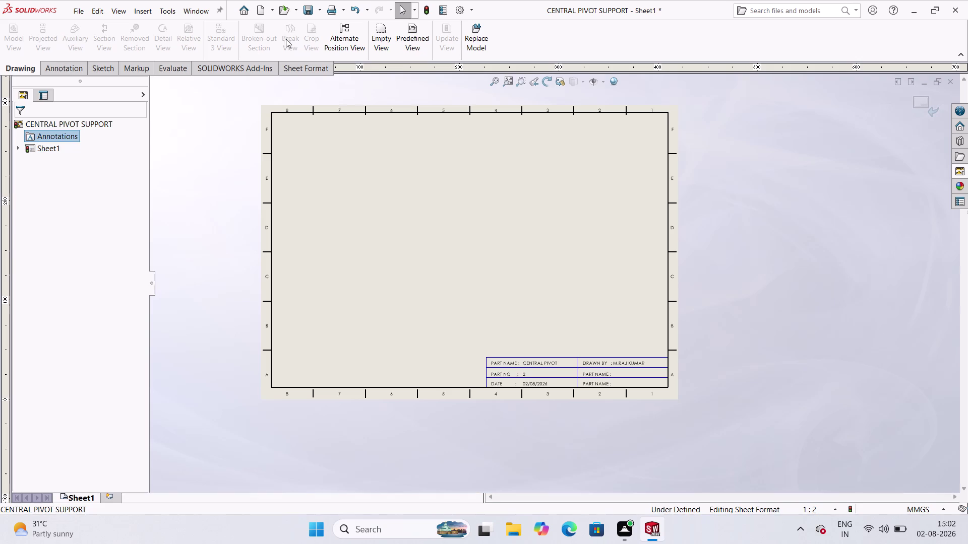
click(292, 66)
Exit sheet format editing and enable Import Annotations in the View Palette.
click(21, 31)
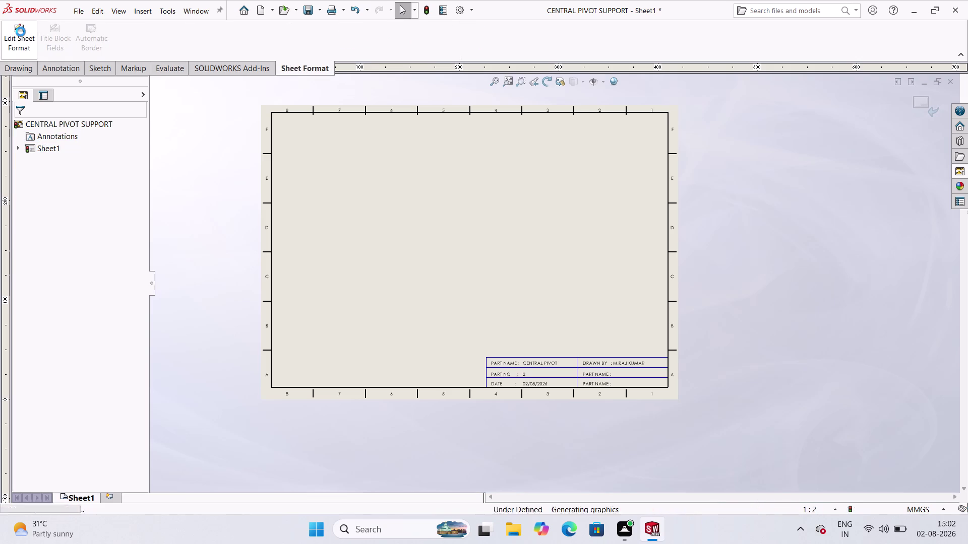
click(26, 70)
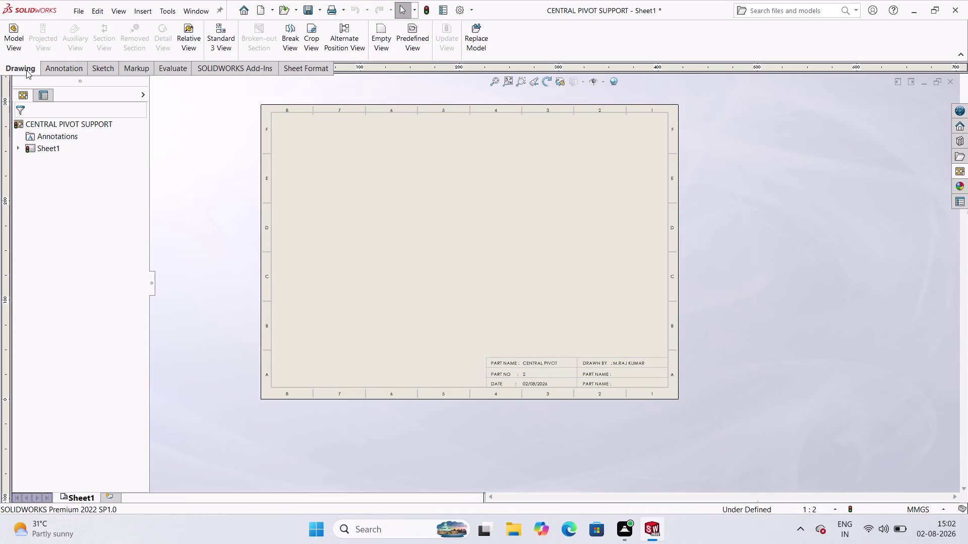
click(960, 175)
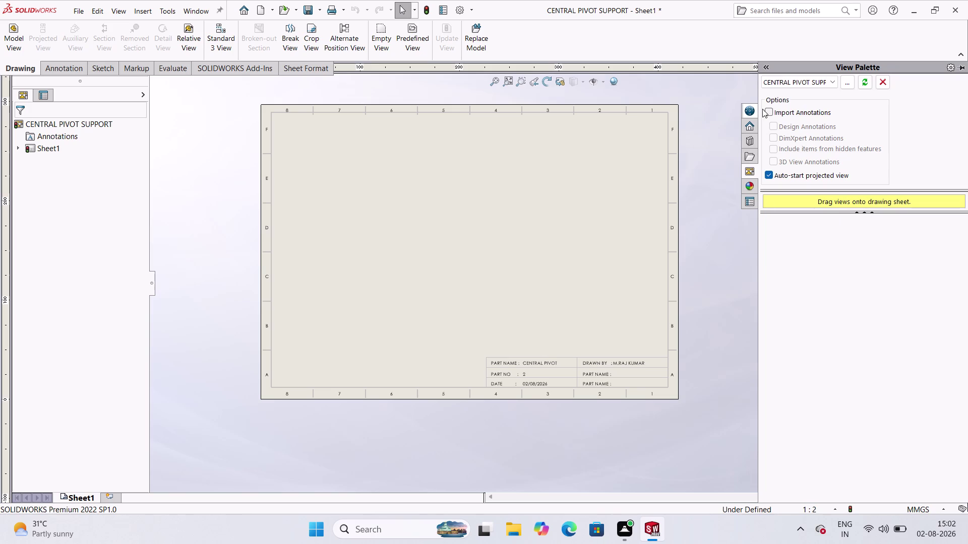
click(766, 111)
click(806, 238)
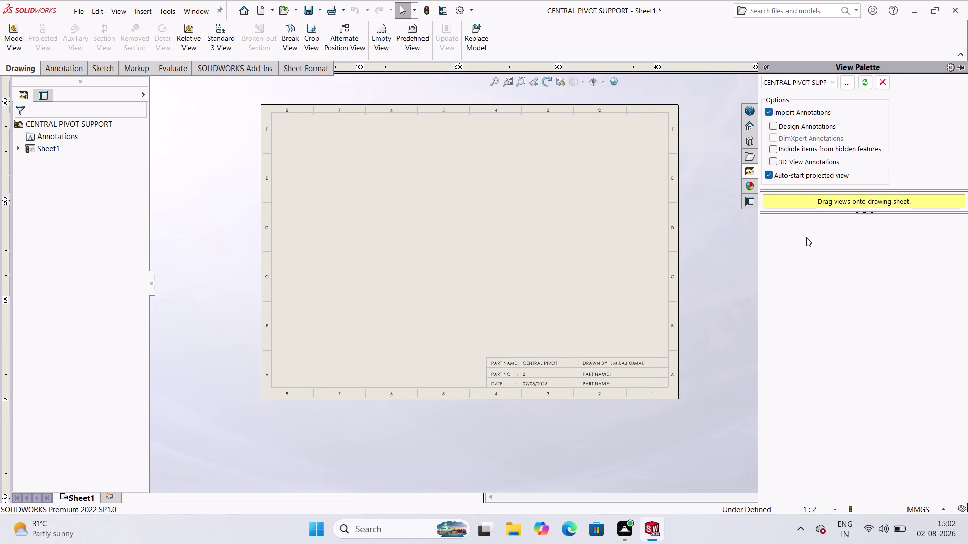
Show and close the drawing's Custom Properties pane.
click(745, 196)
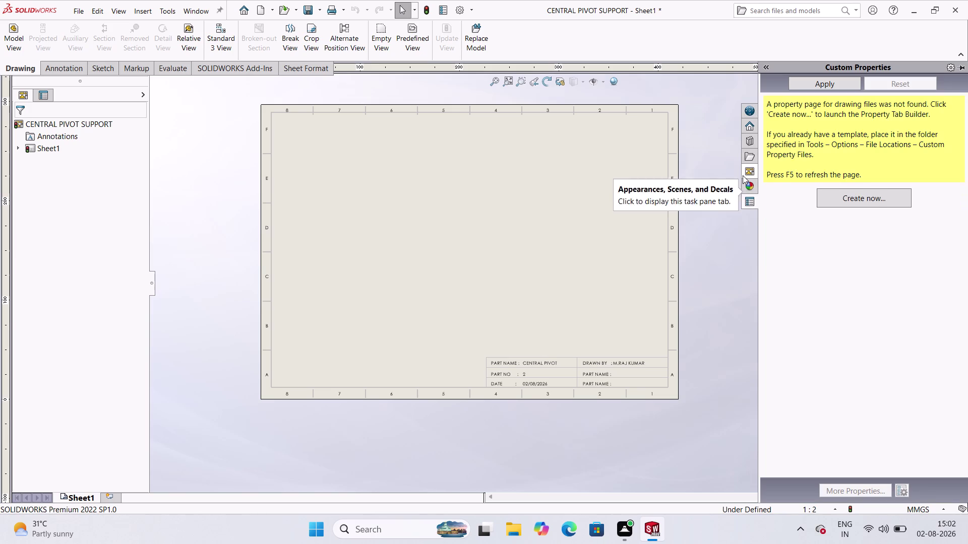
click(743, 175)
click(727, 198)
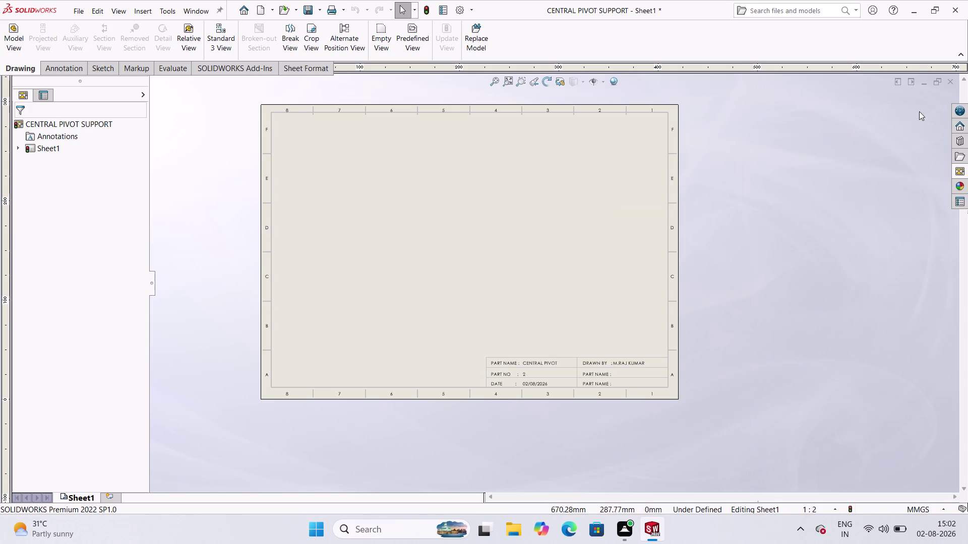
click(58, 66)
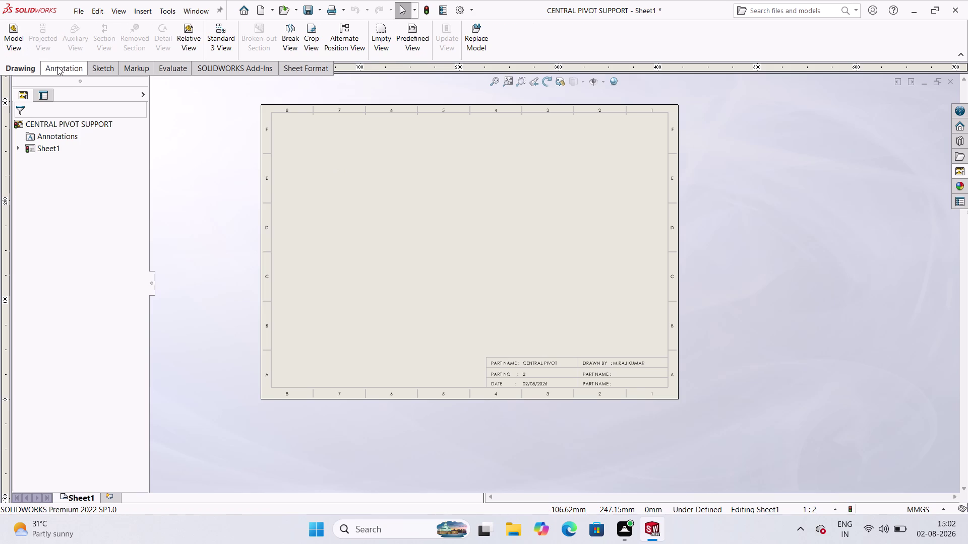
click(10, 69)
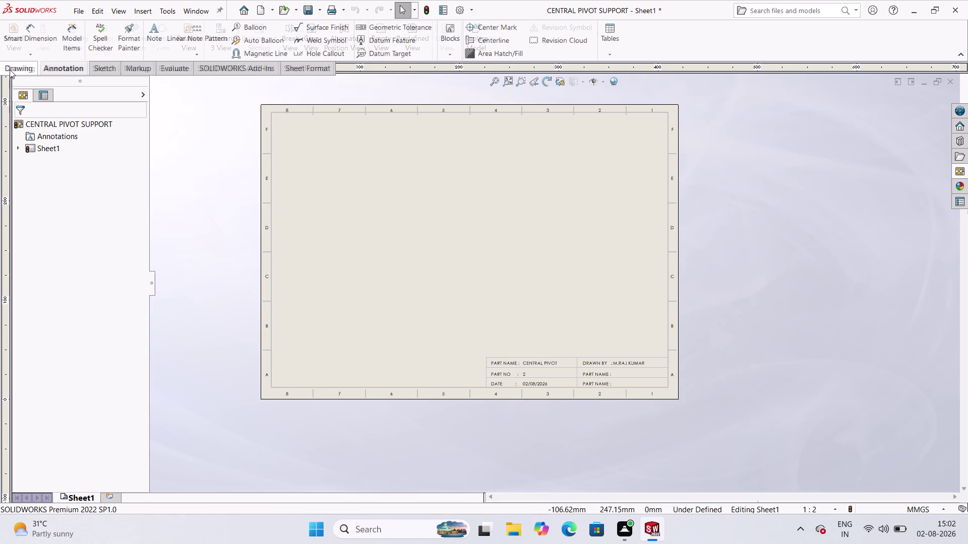
click(339, 155)
drag(344, 160, 366, 174)
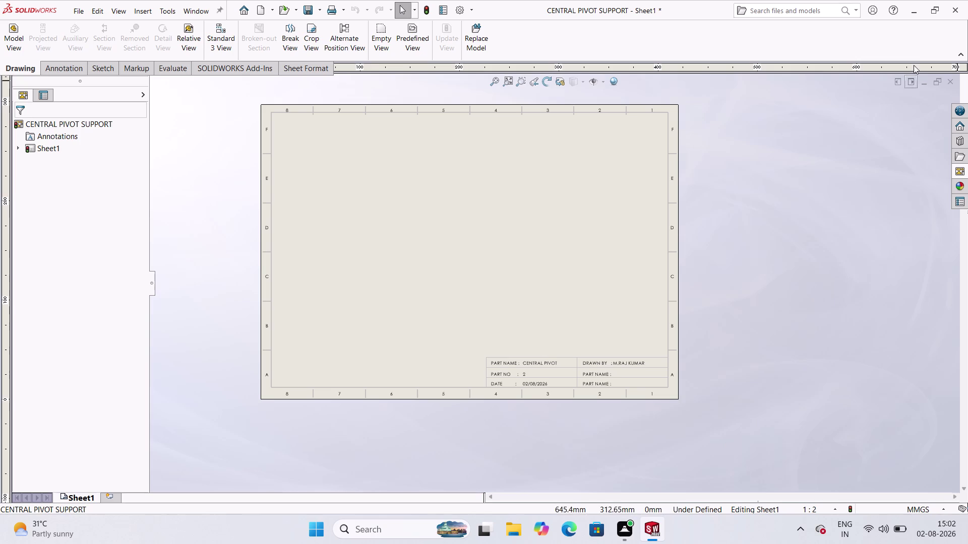
click(927, 81)
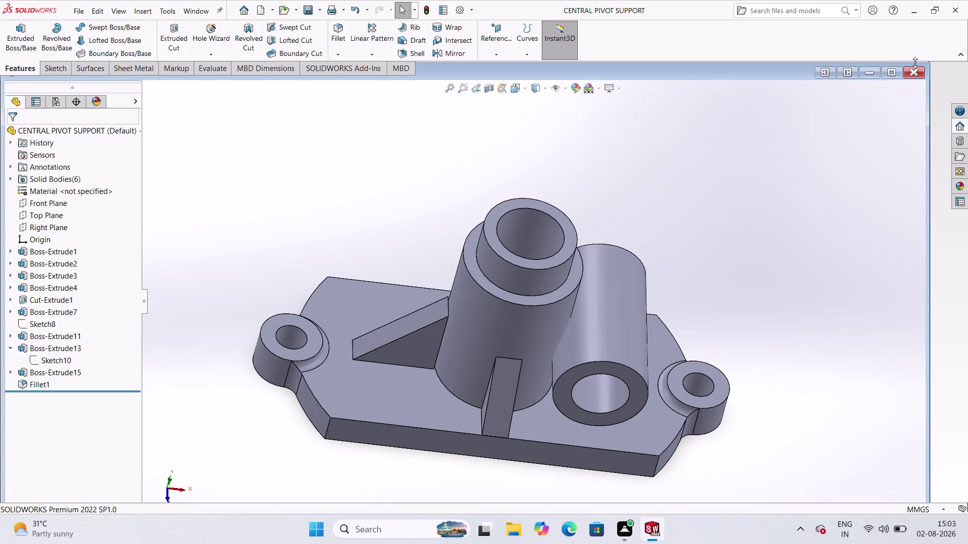
Maximize the CENTRAL PIVOT SUPPORT part window, return to Draw6, and list its views.
click(894, 69)
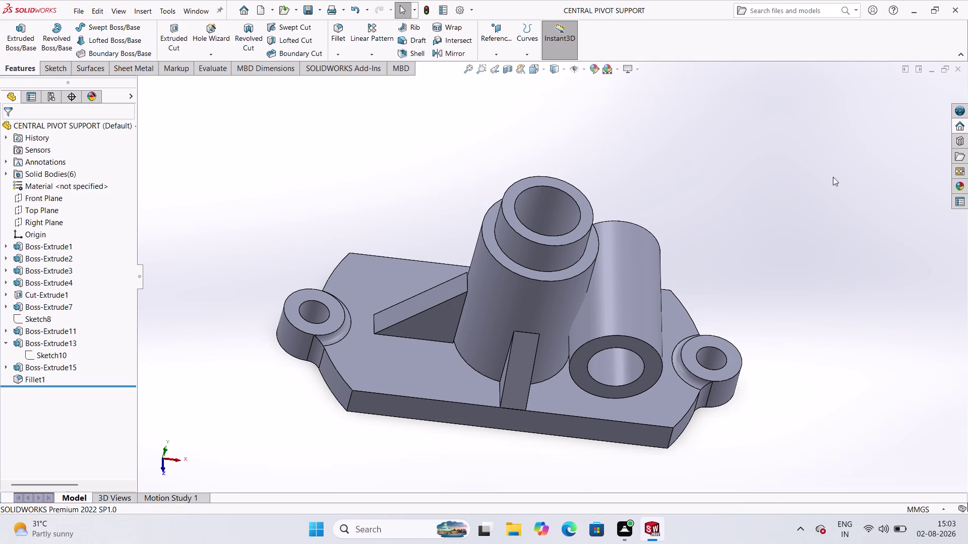
click(956, 171)
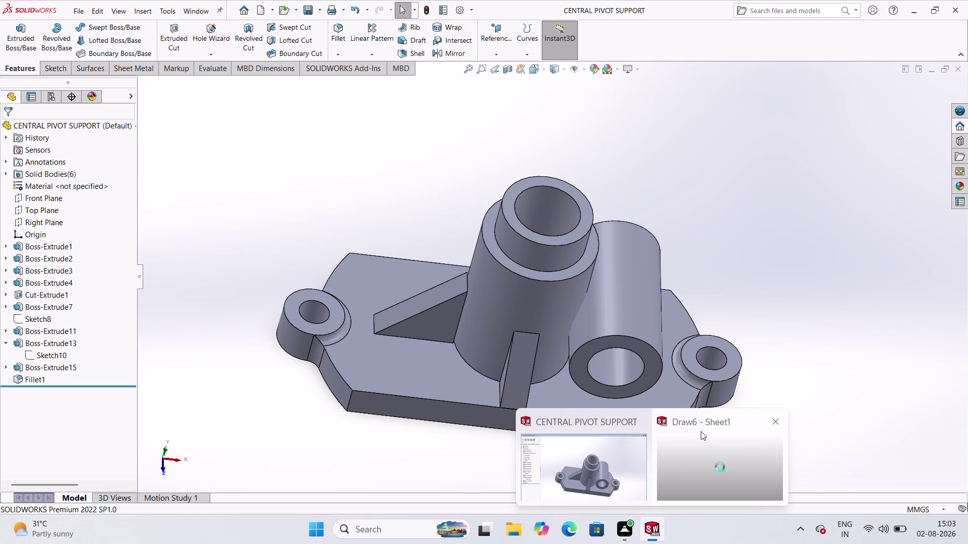
click(751, 418)
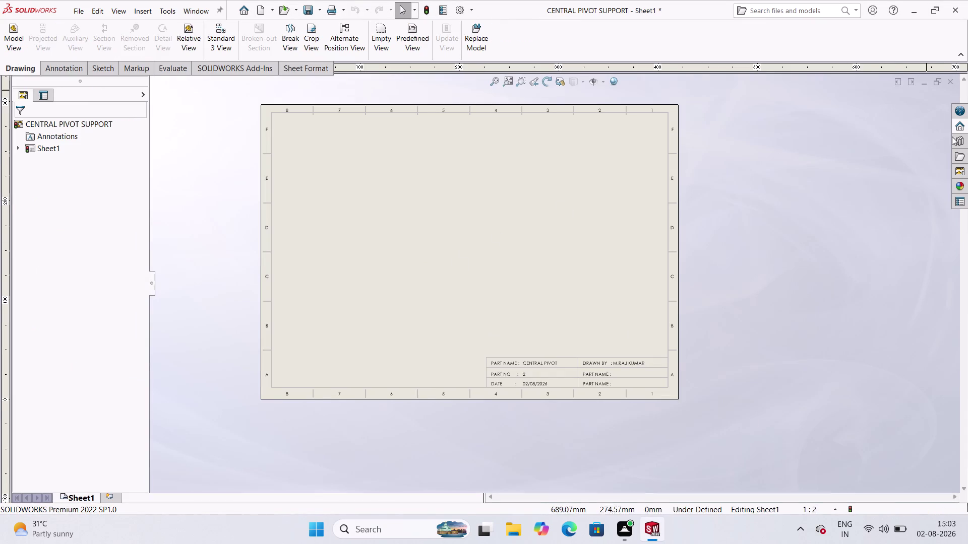
click(964, 168)
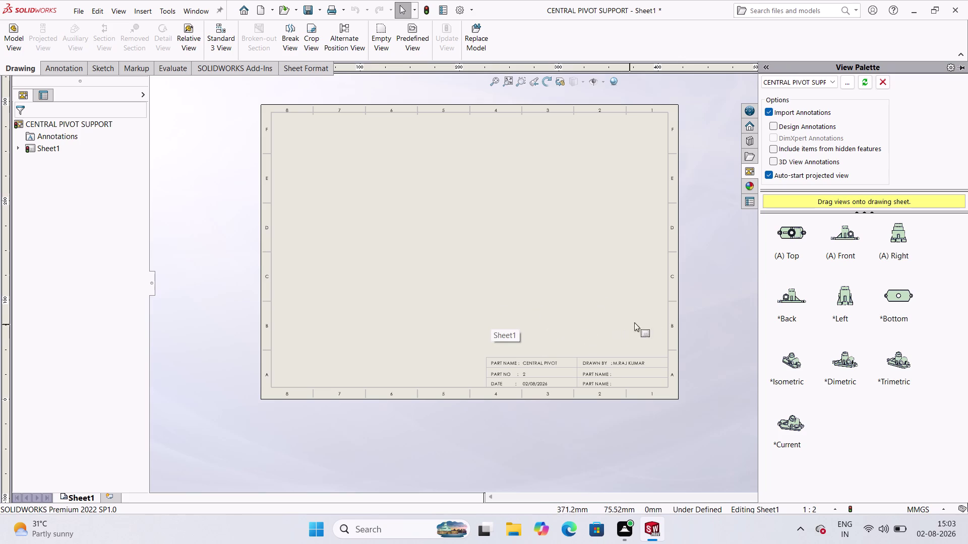
Drag the Top view onto the sheet as Drawing View1, cancelling projected views.
scroll(down, 3)
scroll(up, 3)
scroll(down, 3)
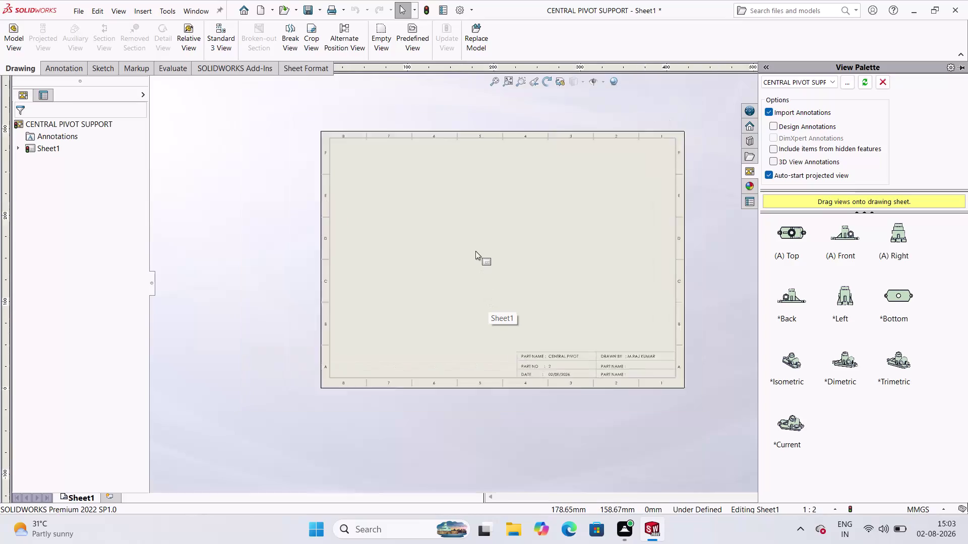
scroll(down, 3)
scroll(up, 3)
scroll(down, 3)
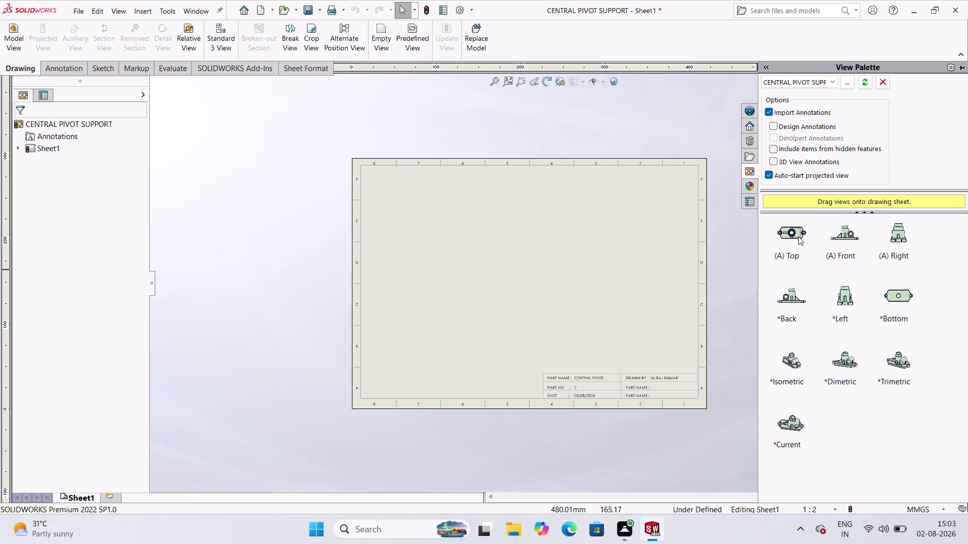
drag(796, 234, 477, 220)
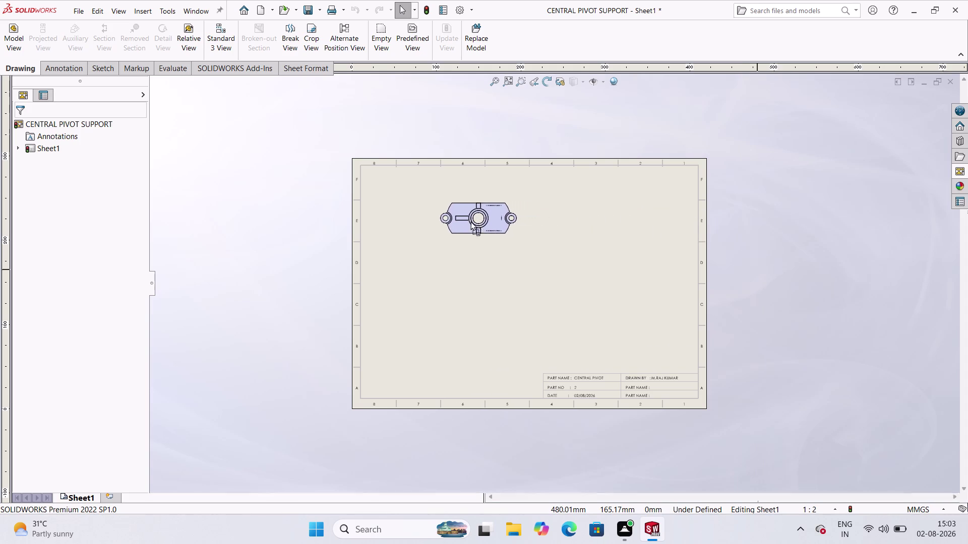
drag(477, 220, 468, 232)
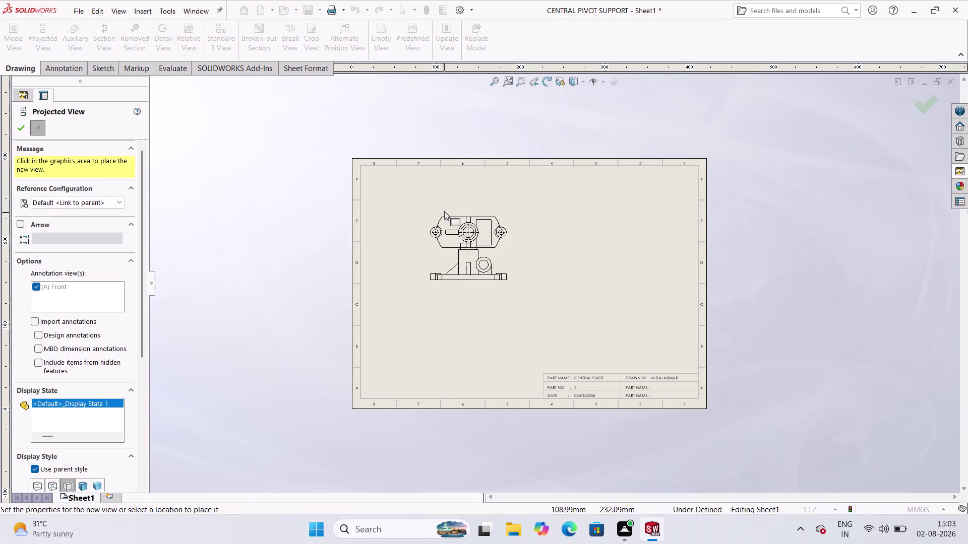
scroll(down, 3)
scroll(up, 3)
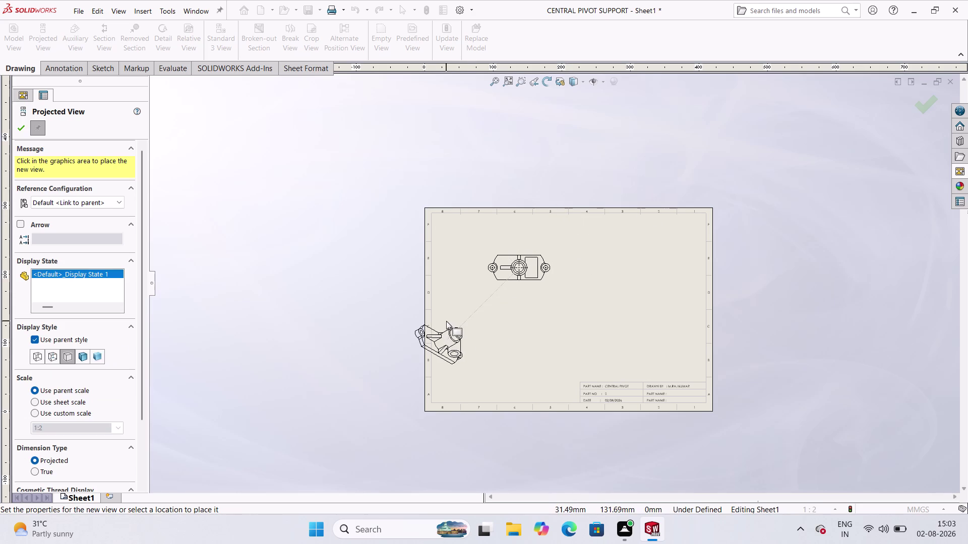
key(Escape)
scroll(down, 3)
scroll(down, 3)
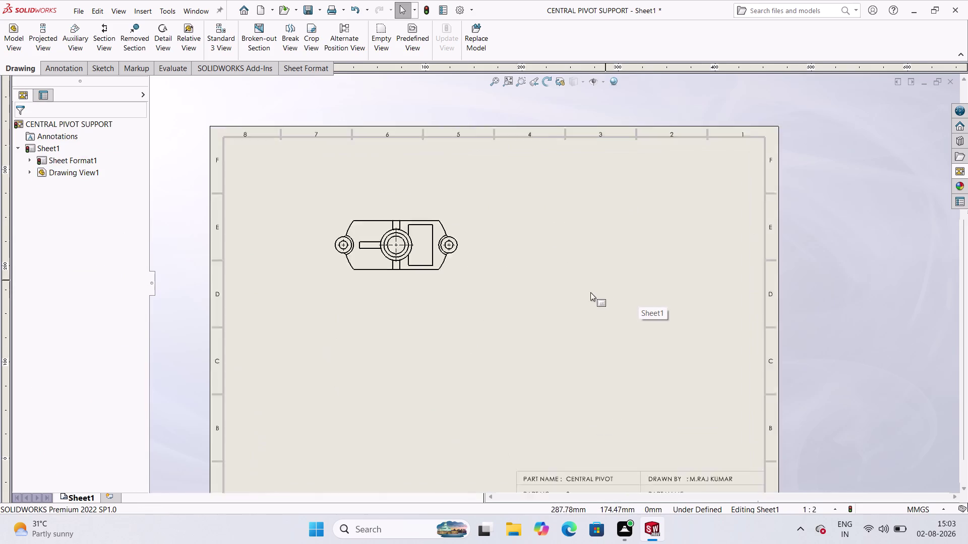
scroll(up, 3)
scroll(down, 3)
scroll(up, 3)
scroll(down, 3)
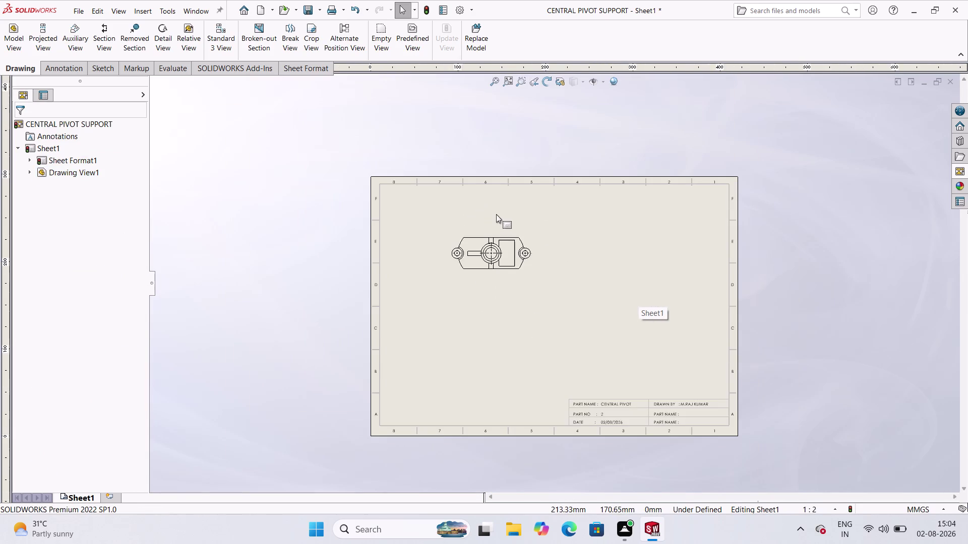
scroll(up, 3)
scroll(down, 3)
scroll(down, 3)
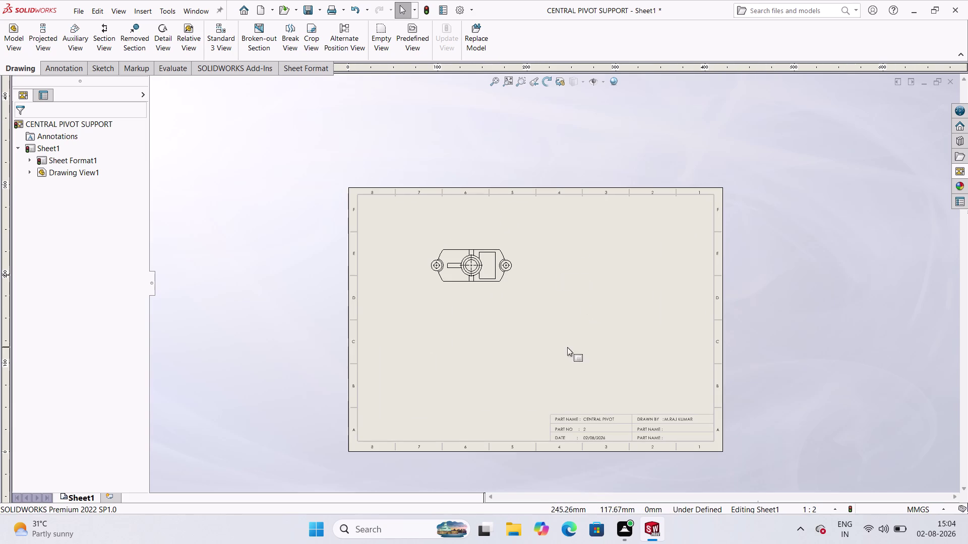
scroll(down, 3)
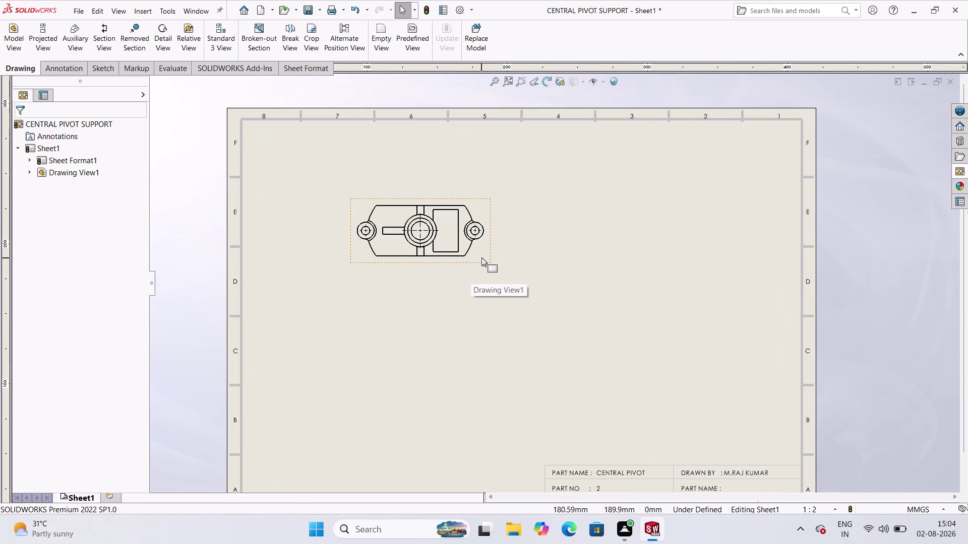
right_click(482, 258)
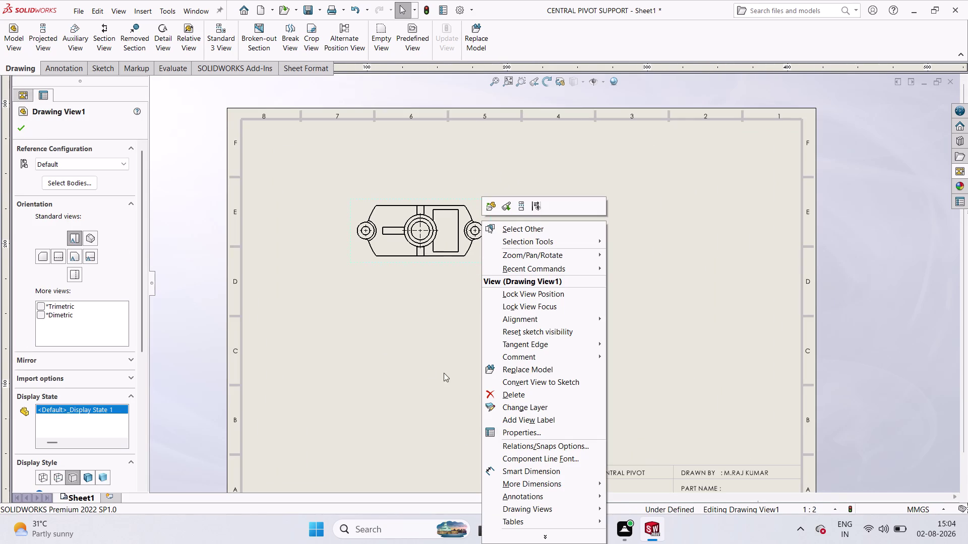
Open Drawing View1 properties and review its hidden edges and hide-bodies settings.
scroll(down, 3)
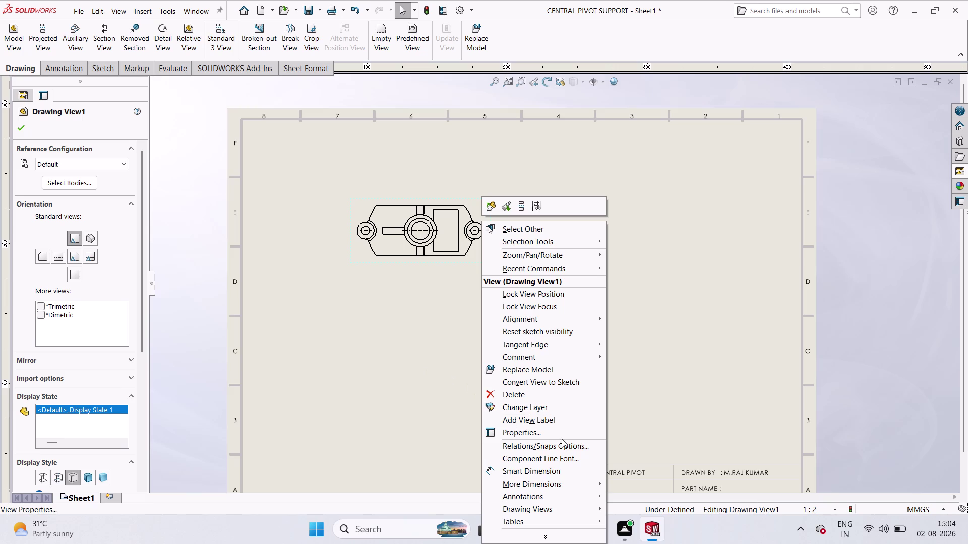
click(579, 434)
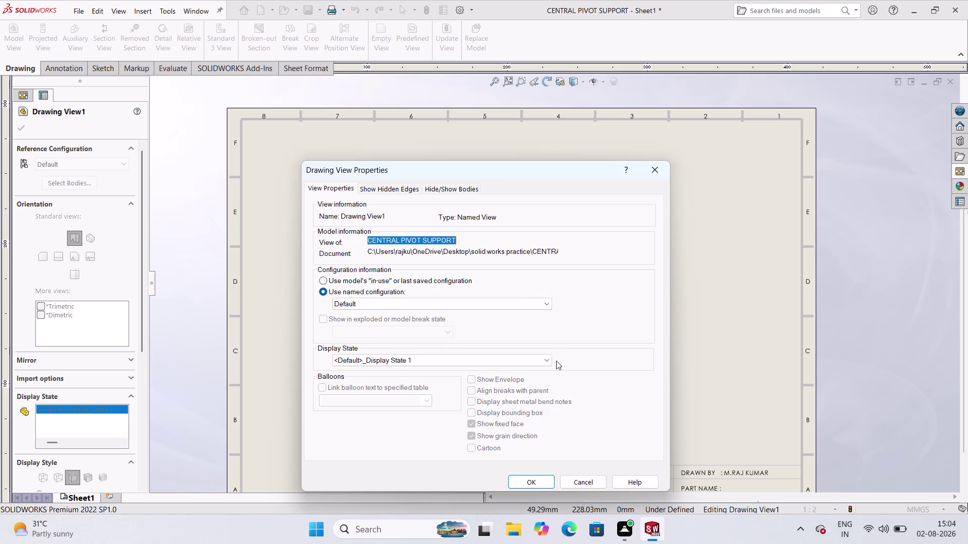
click(385, 189)
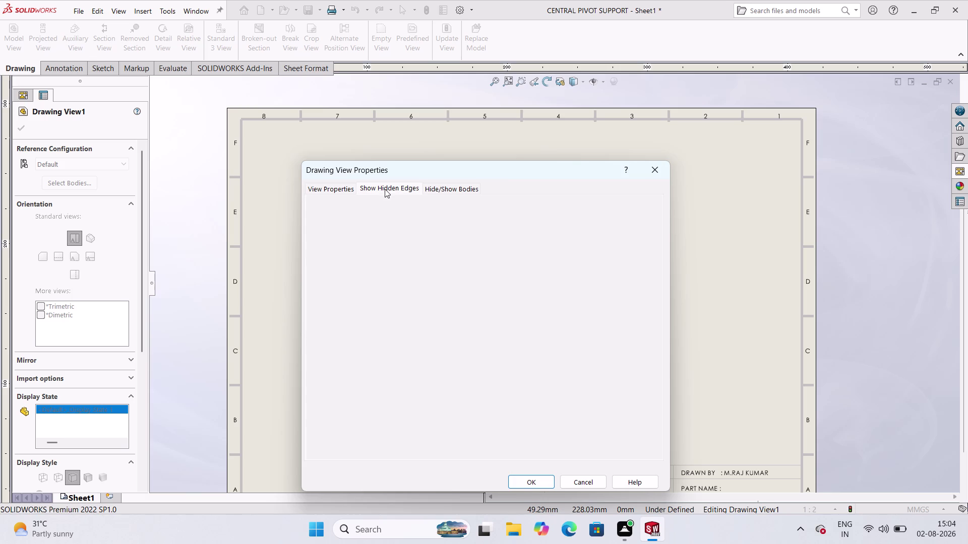
click(441, 184)
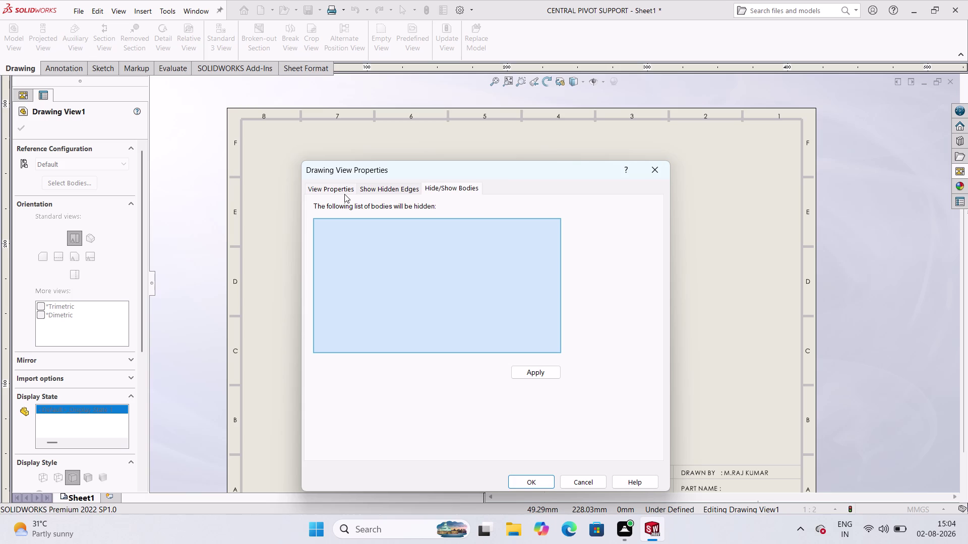
click(344, 194)
click(331, 187)
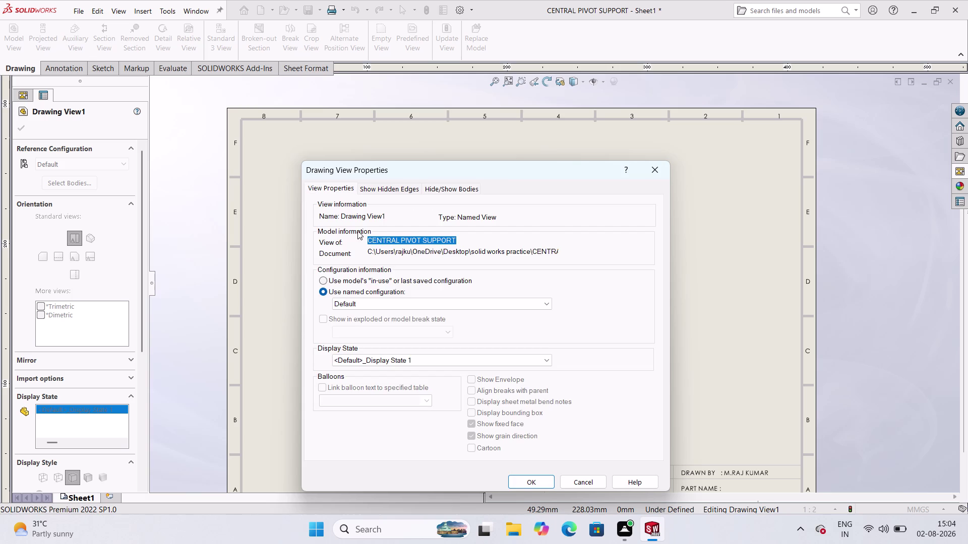
Keep the Default configuration and close the view properties unchanged.
scroll(down, 3)
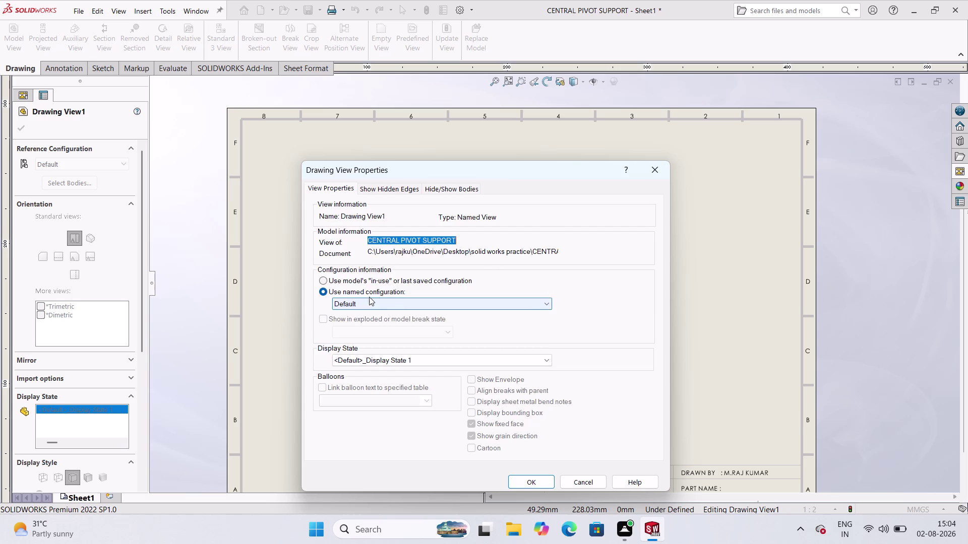
click(548, 307)
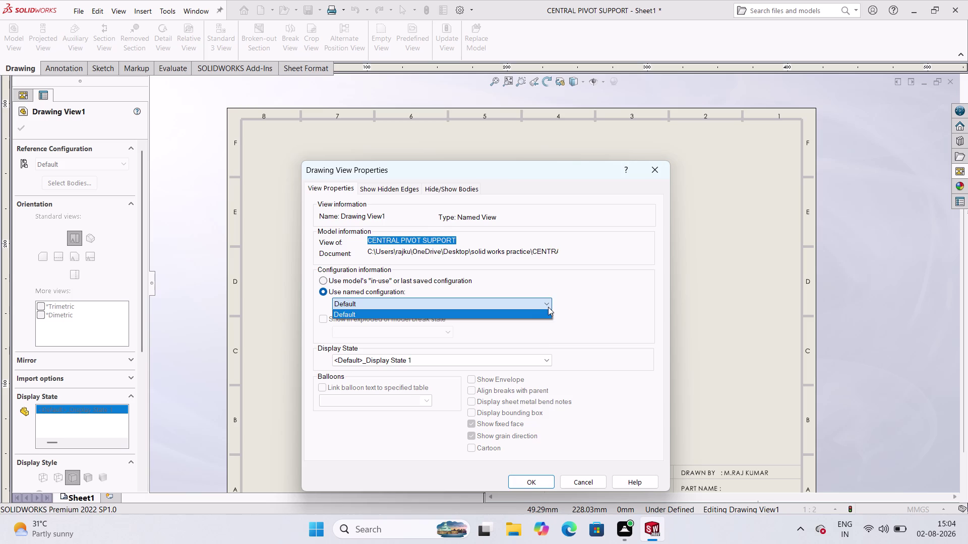
click(548, 307)
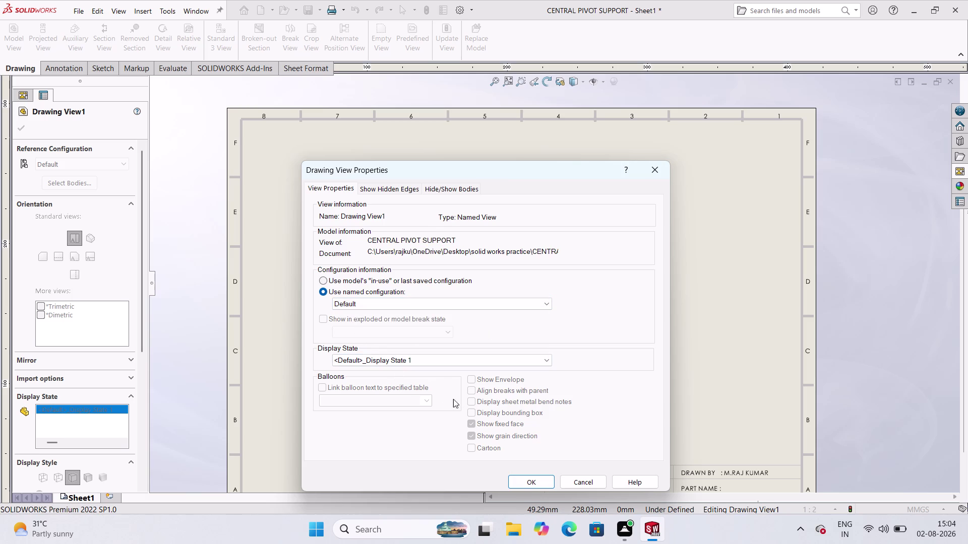
scroll(down, 3)
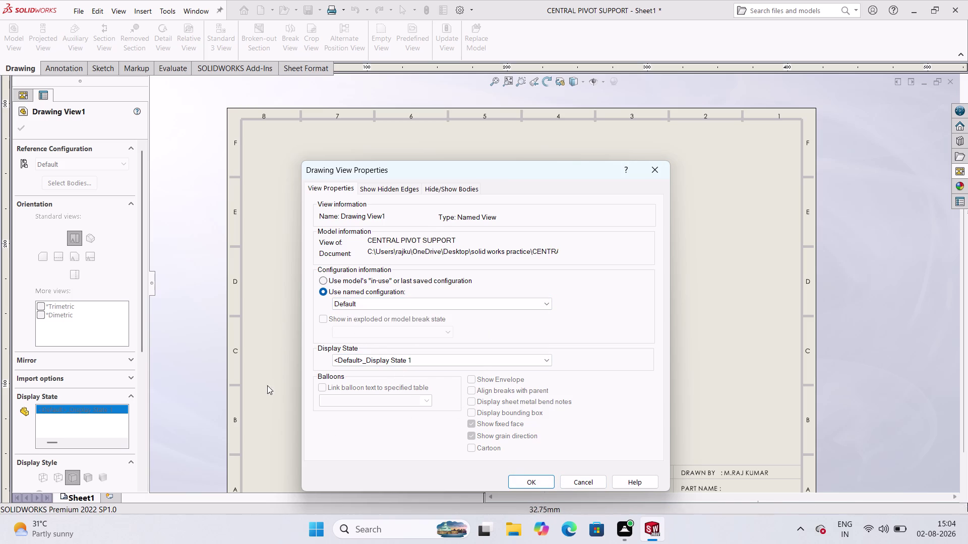
scroll(down, 3)
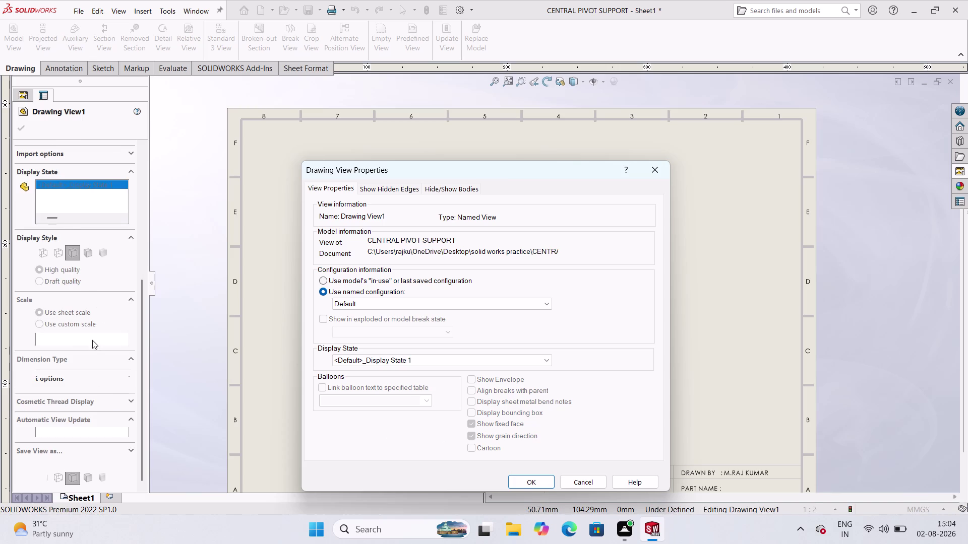
scroll(down, 3)
scroll(down, 3)
scroll(up, 3)
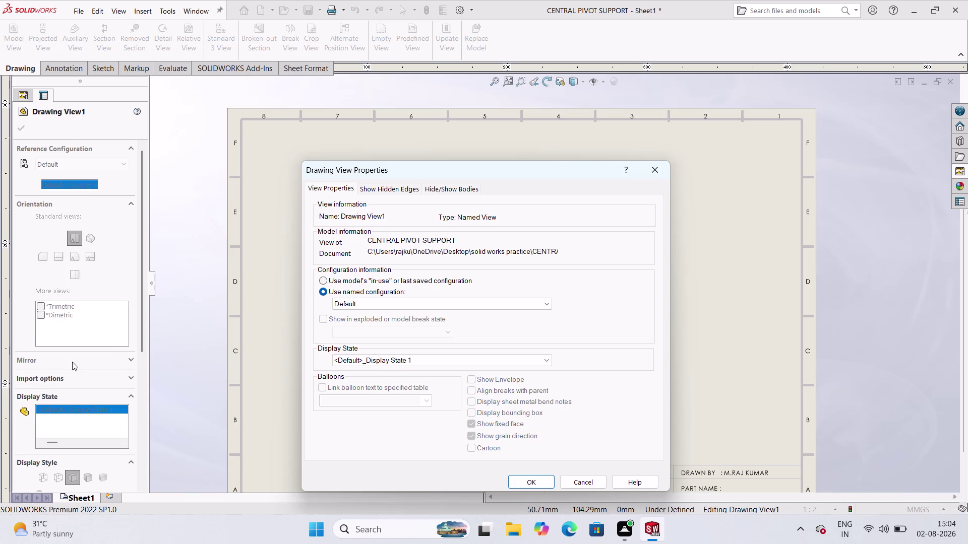
scroll(up, 3)
scroll(down, 3)
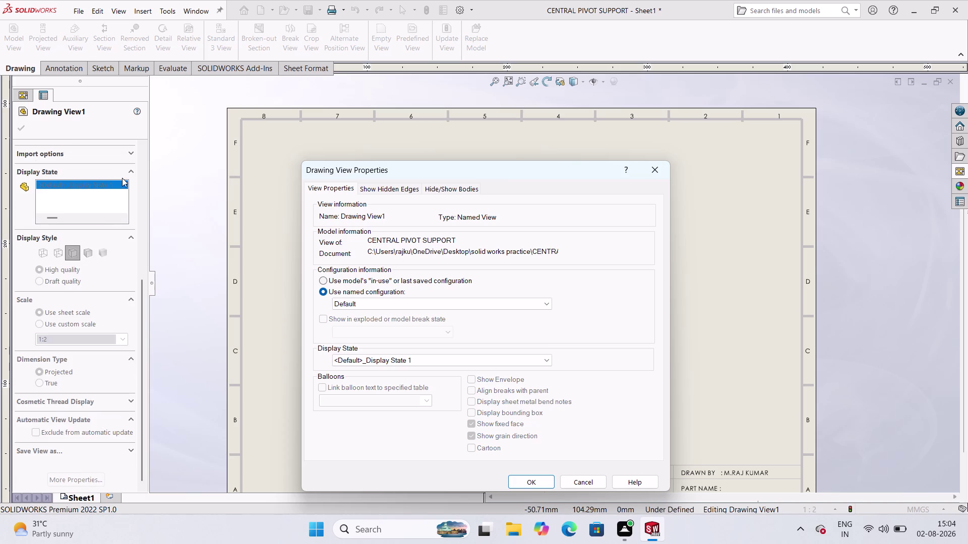
scroll(up, 3)
scroll(down, 3)
scroll(up, 3)
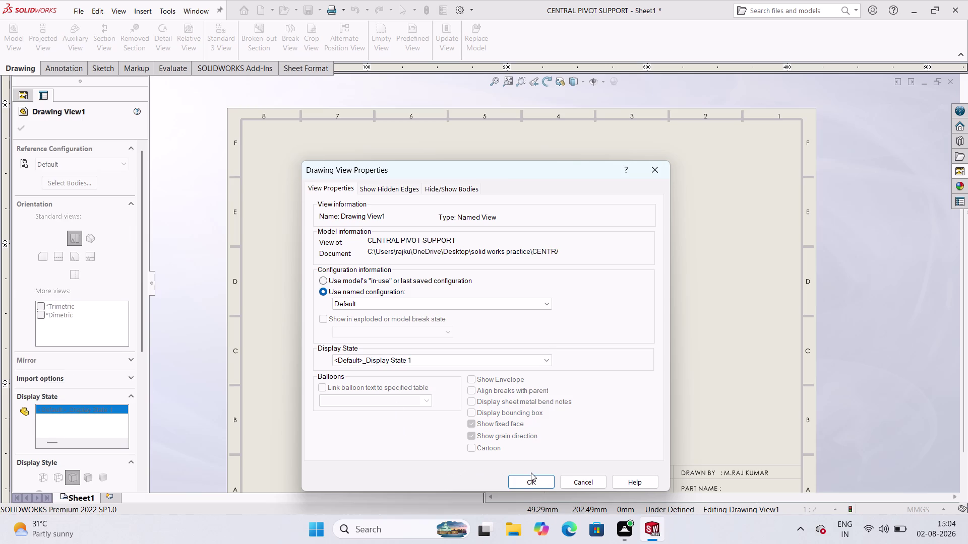
click(537, 479)
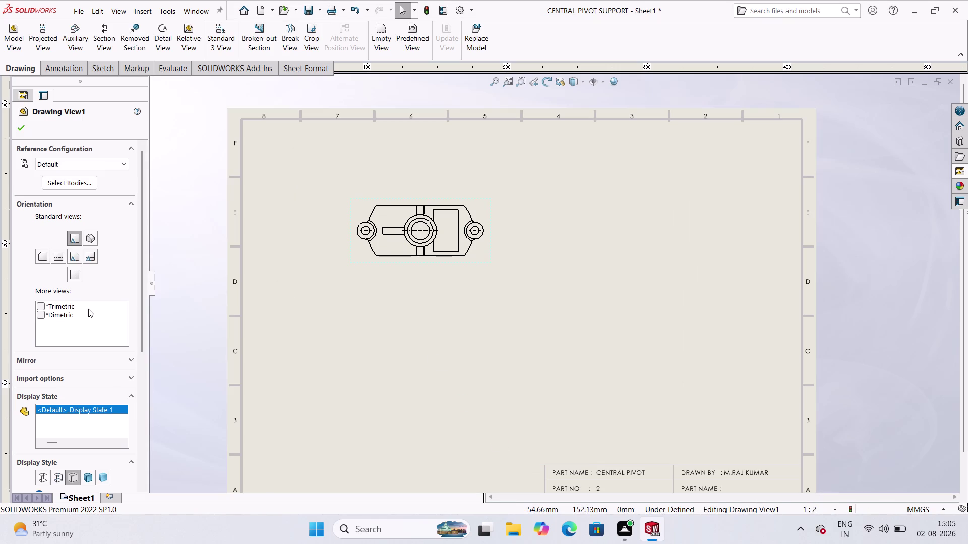
Give Drawing View1 a custom 2:1 scale and confirm it.
scroll(down, 3)
scroll(down, 3)
scroll(up, 3)
scroll(down, 3)
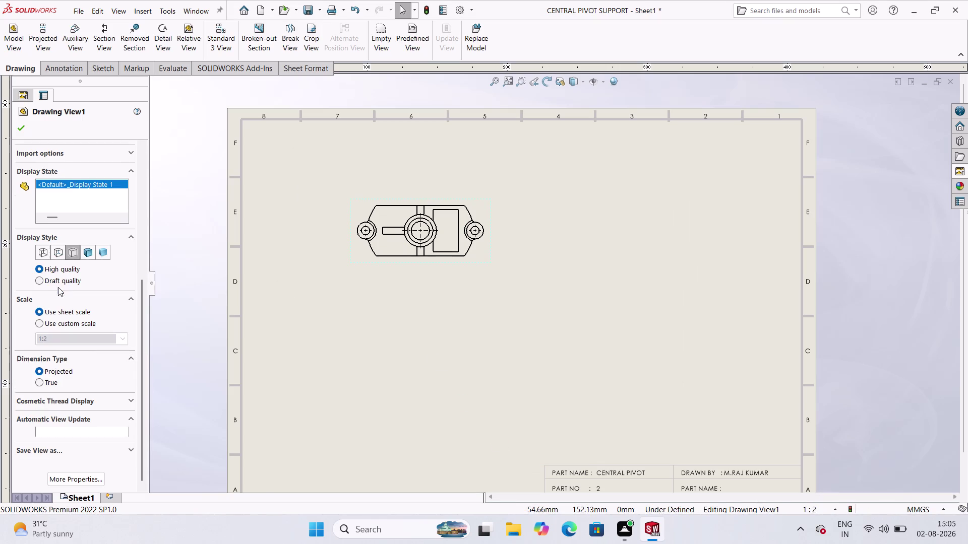
scroll(down, 3)
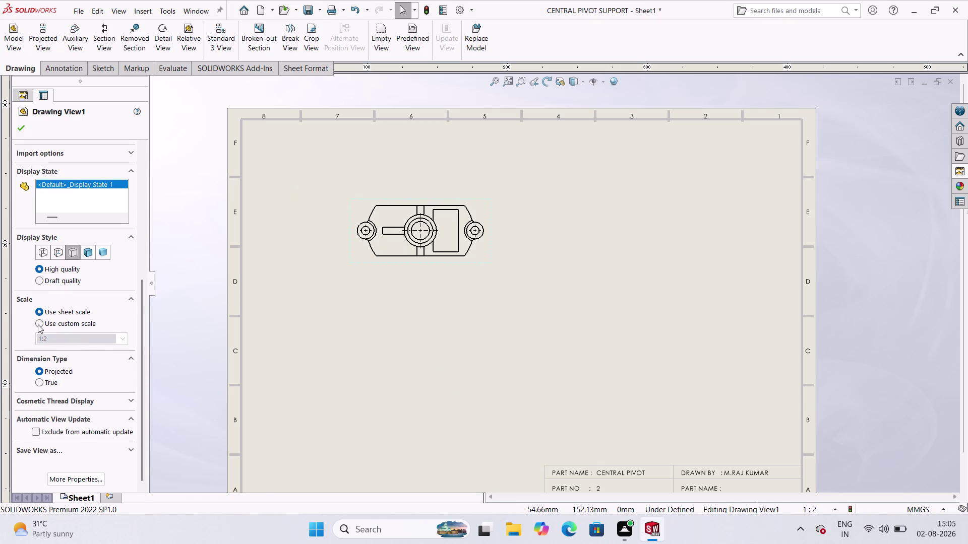
click(38, 324)
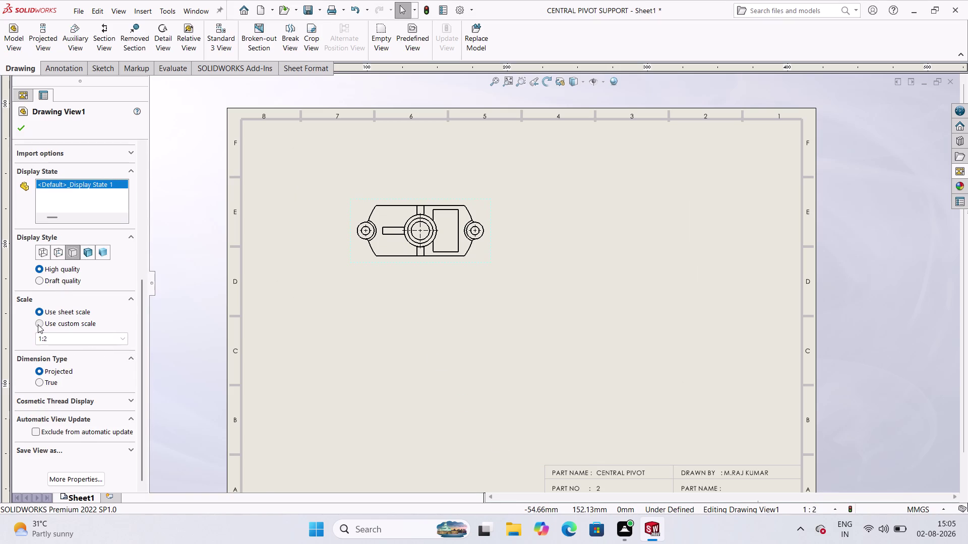
double_click(114, 340)
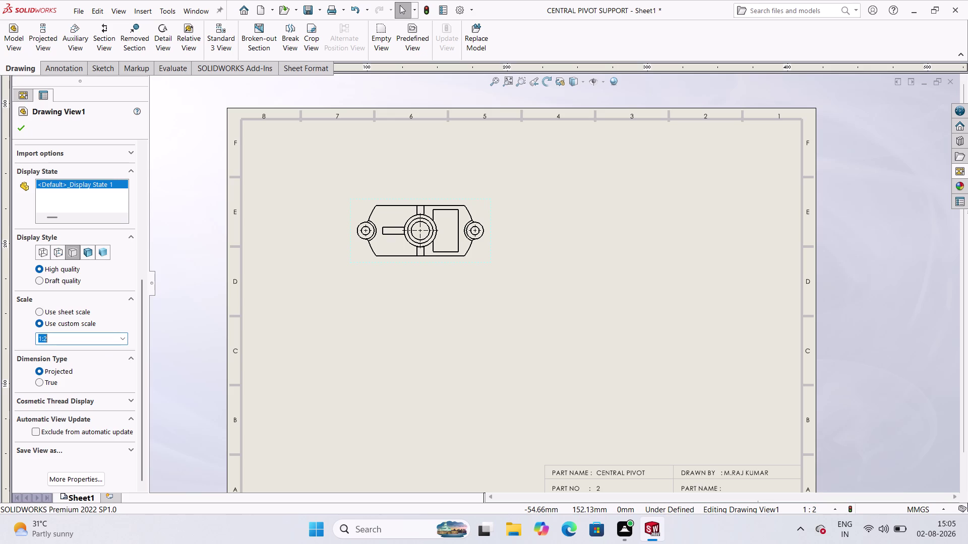
key(2)
text(:)
text(1)
click(26, 129)
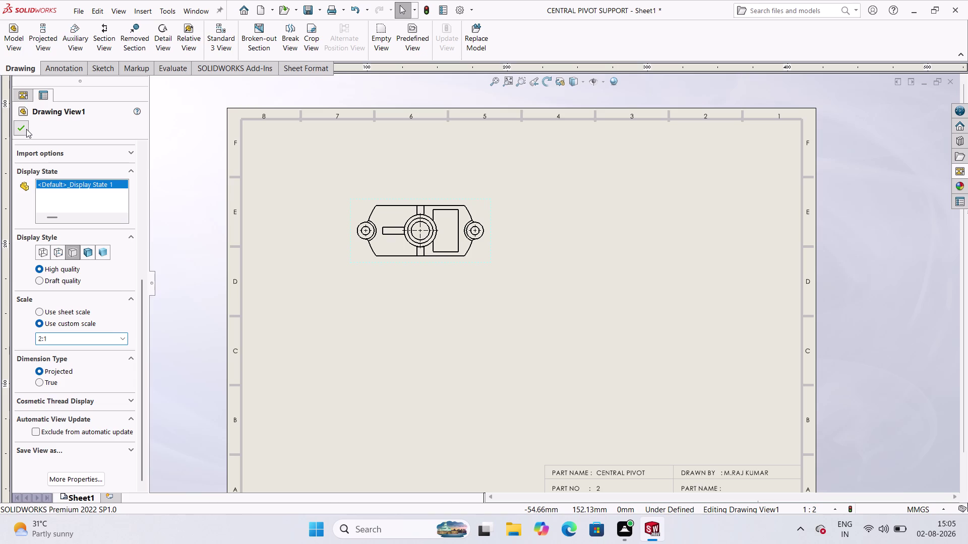
click(26, 129)
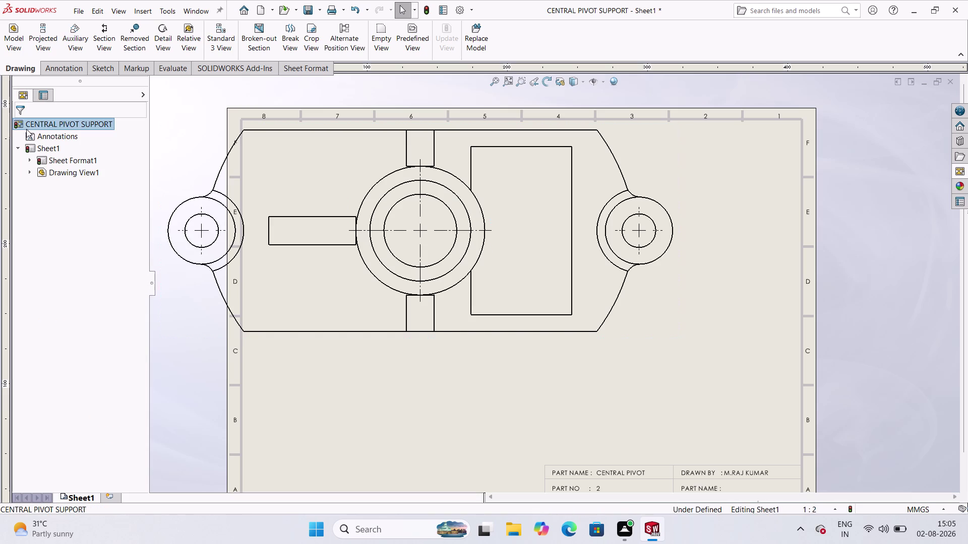
Change Drawing View1's custom scale from 2:1 back to 1:1.
scroll(up, 3)
scroll(down, 3)
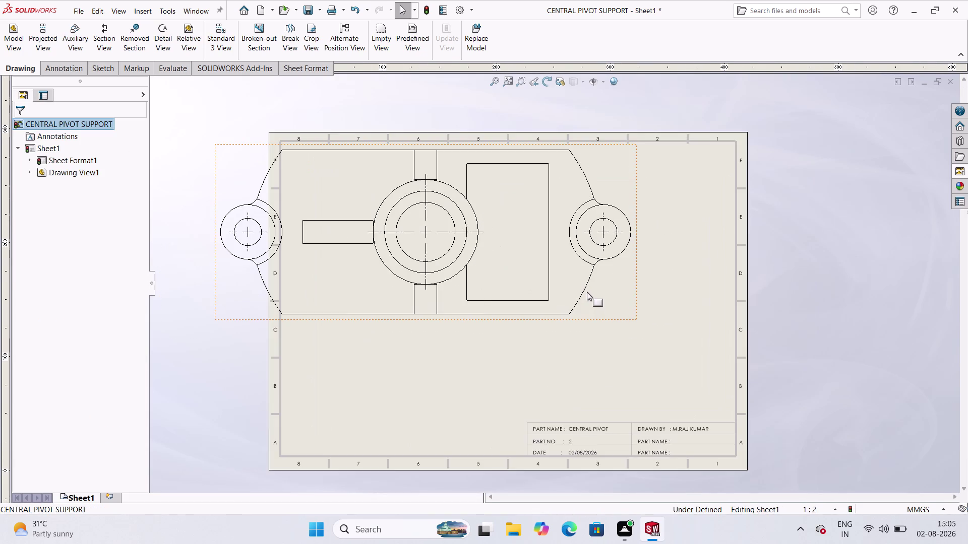
scroll(up, 3)
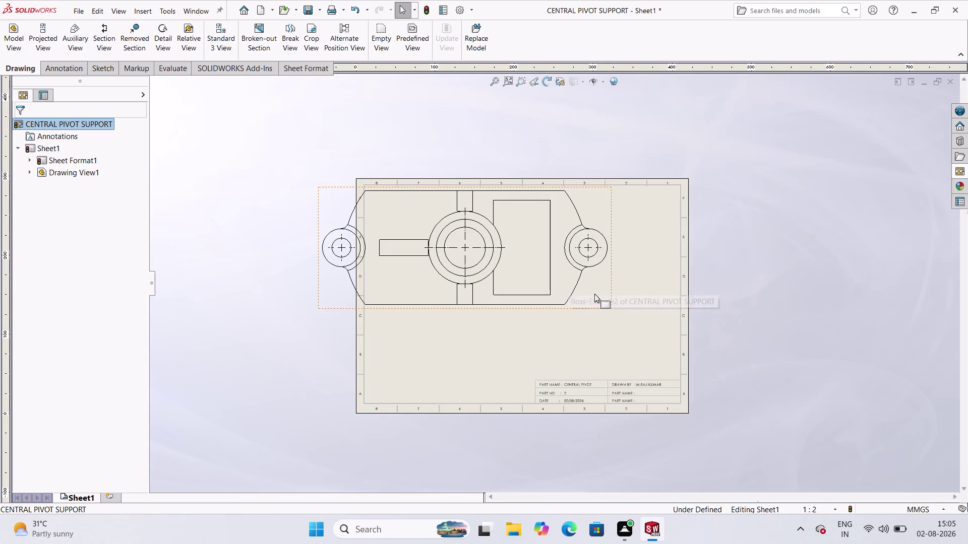
right_click(591, 299)
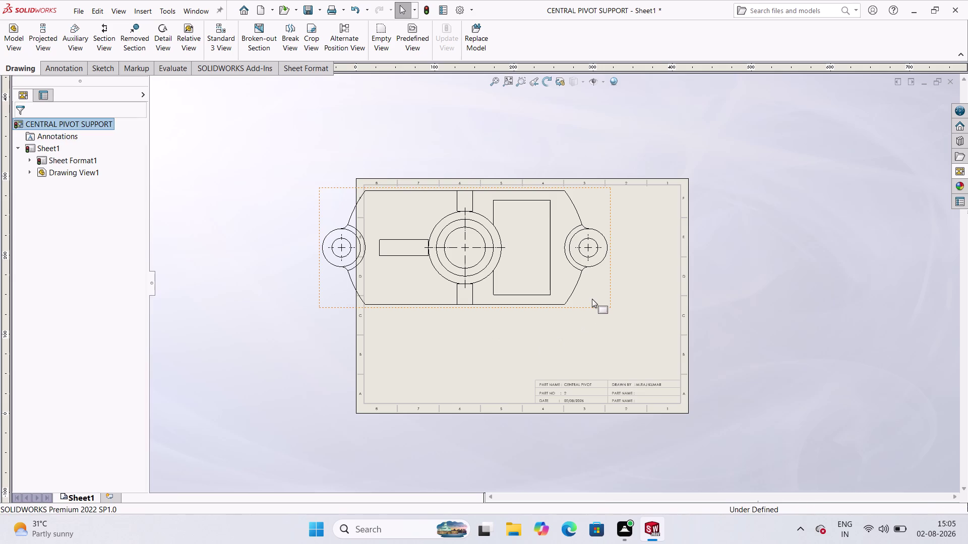
scroll(down, 3)
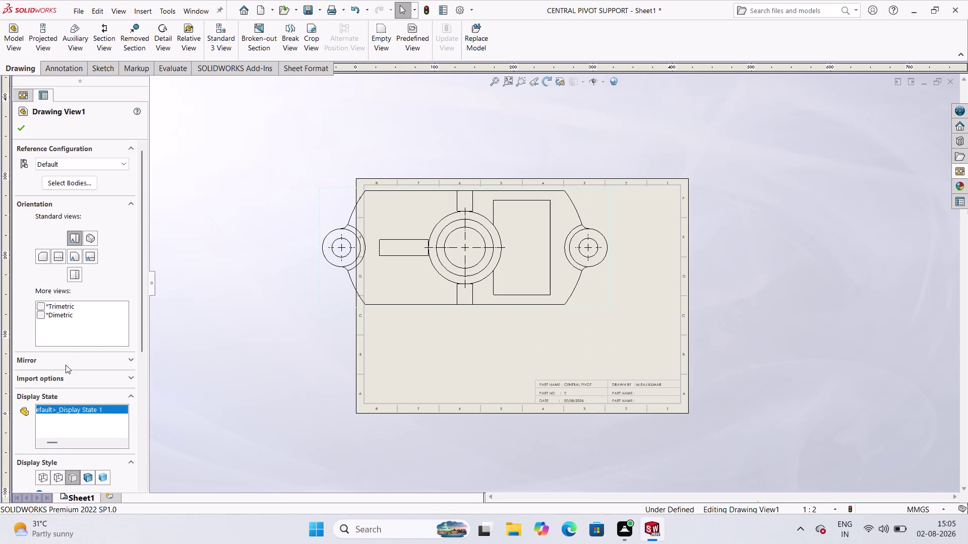
scroll(up, 3)
scroll(down, 3)
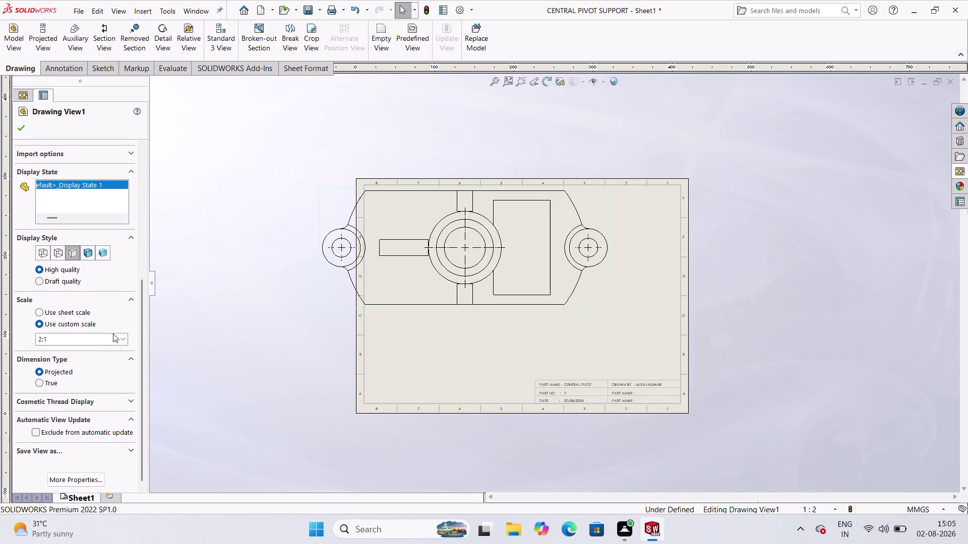
double_click(97, 340)
text(1)
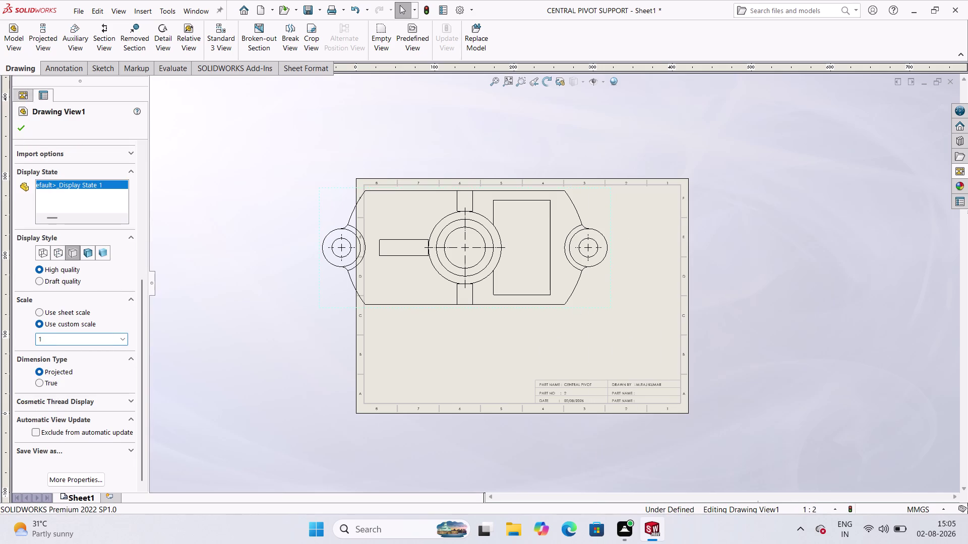
text(:1)
key(Return)
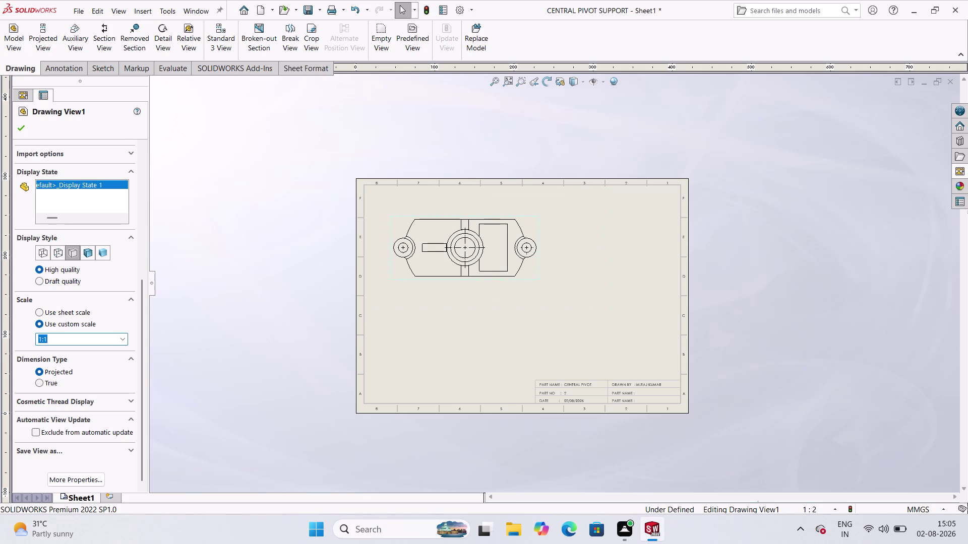
click(27, 128)
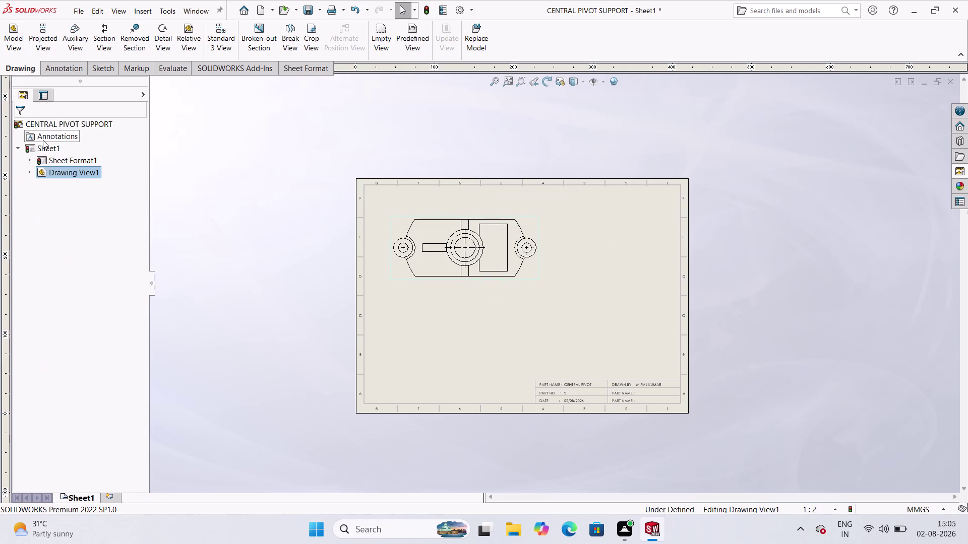
Move the top view higher on the sheet.
click(524, 336)
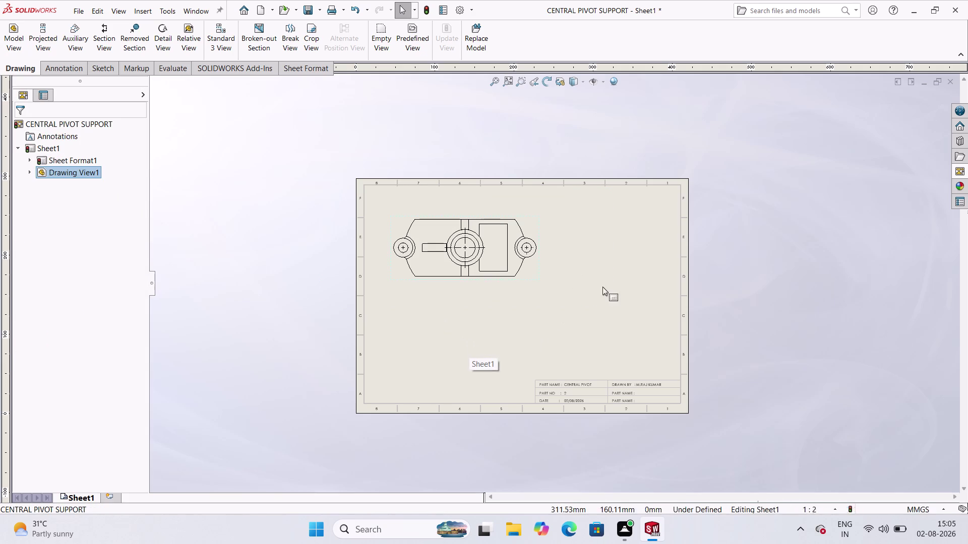
scroll(up, 3)
scroll(down, 3)
scroll(down, 3)
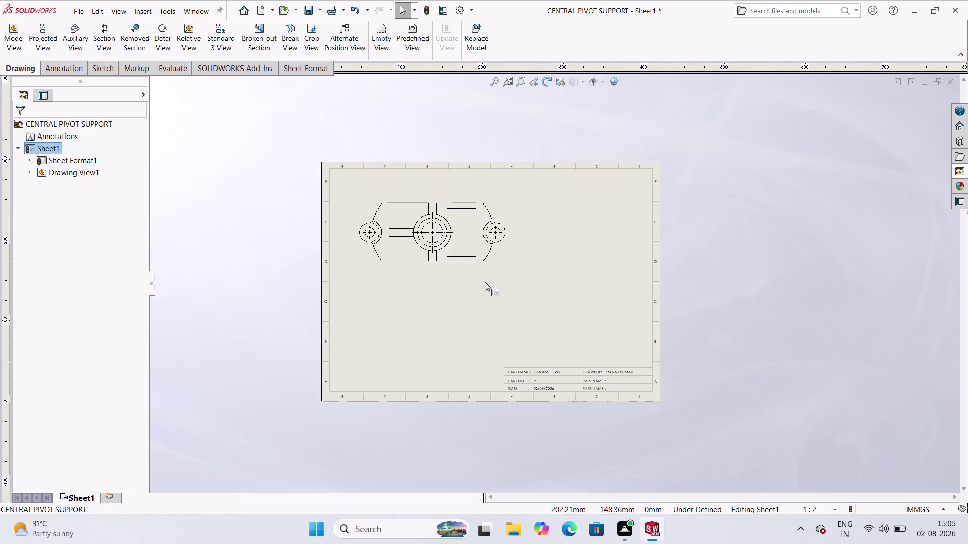
drag(496, 270, 504, 249)
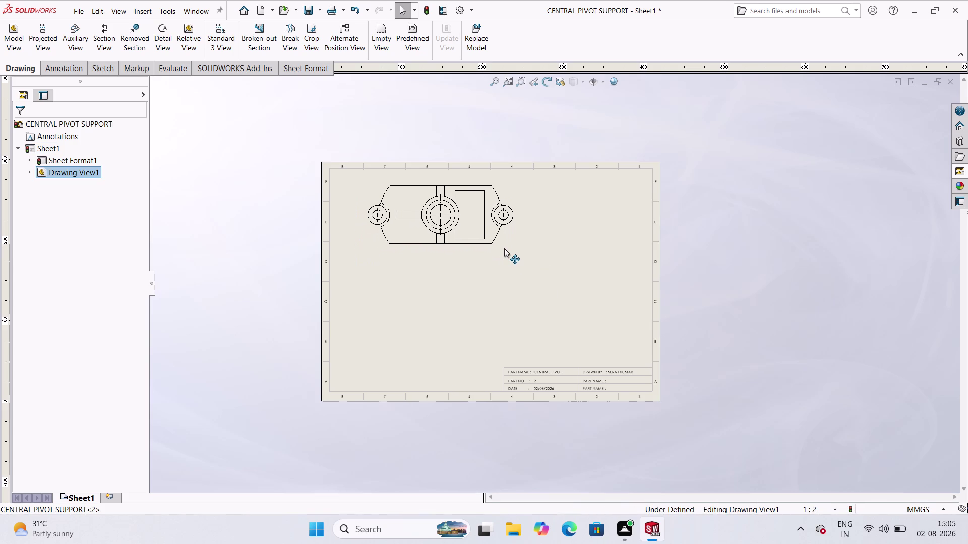
drag(504, 249, 501, 249)
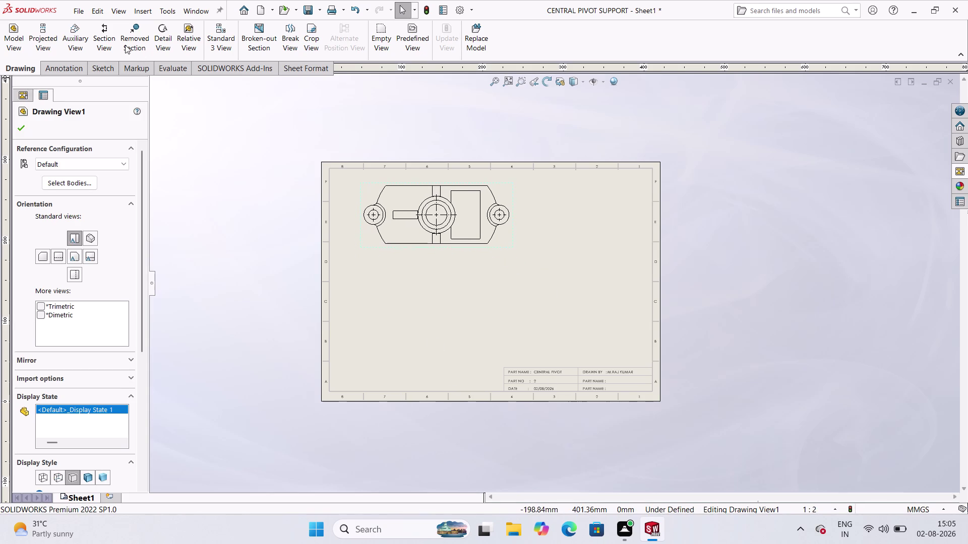
click(100, 40)
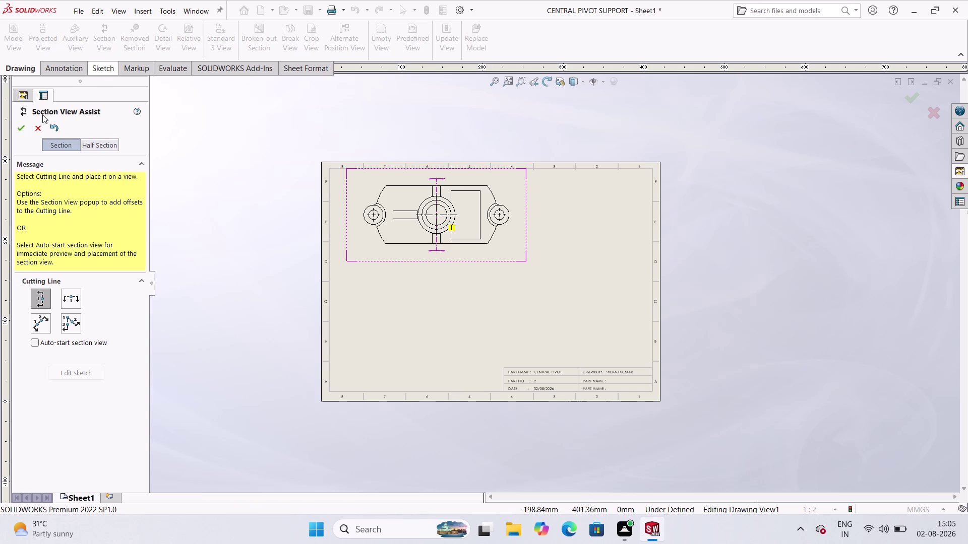
Cut section A-A horizontally through the left hole centre and place it below the top view.
click(69, 299)
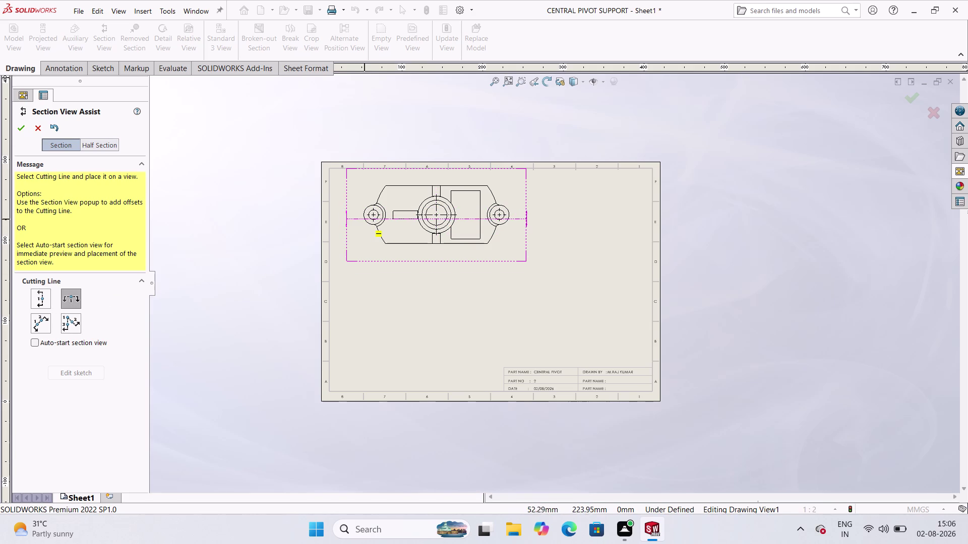
scroll(down, 3)
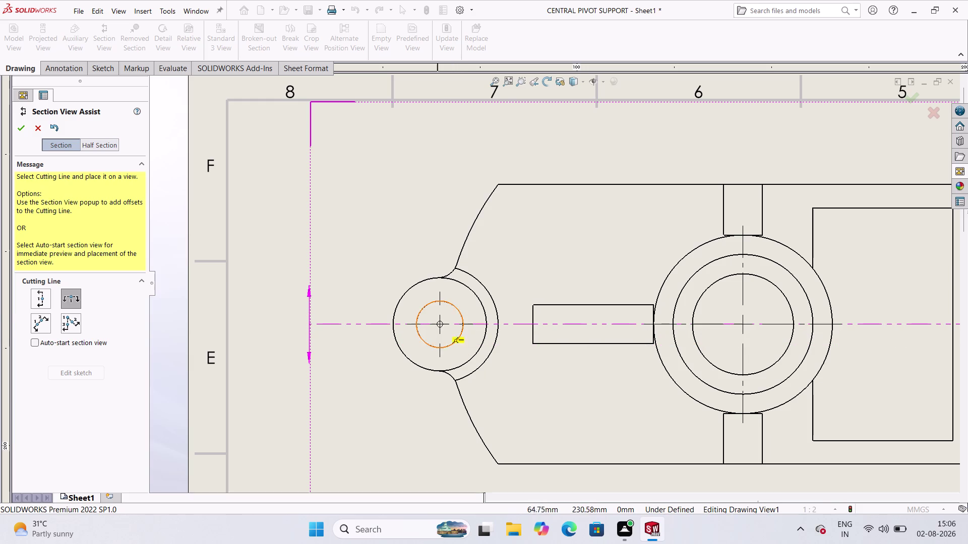
click(440, 322)
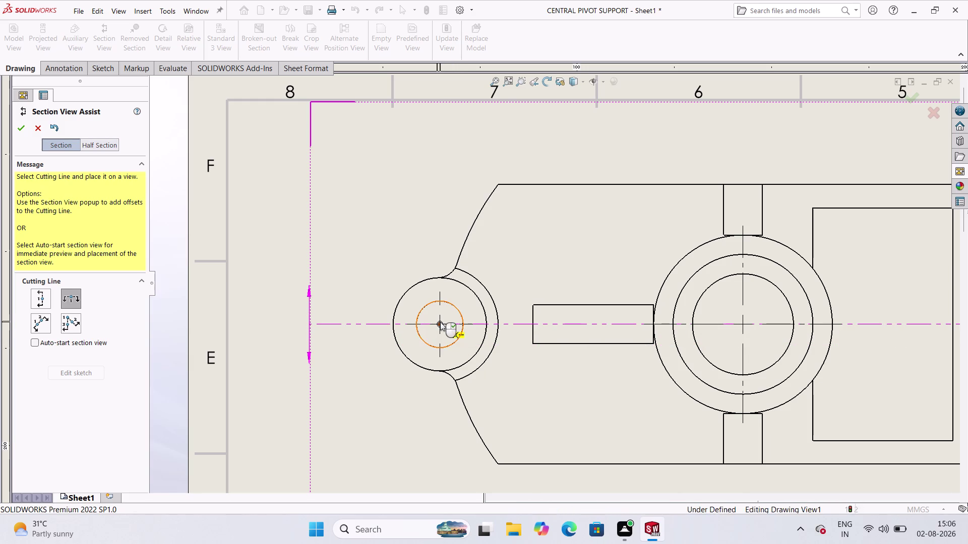
scroll(up, 3)
scroll(up, 3)
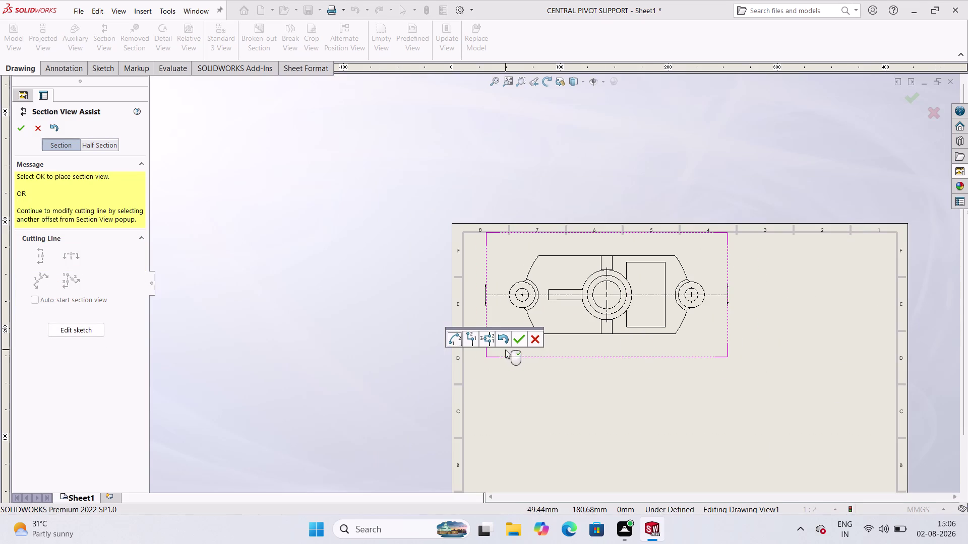
click(521, 339)
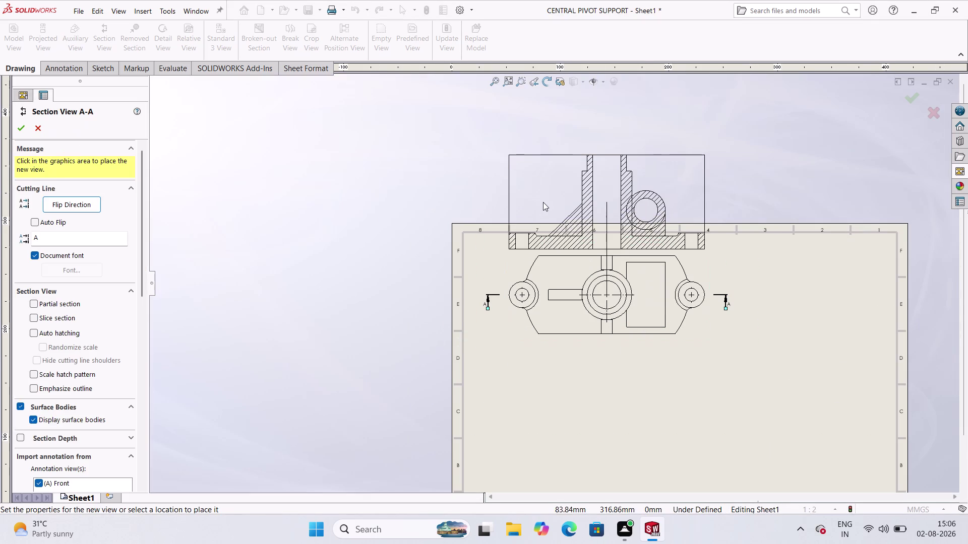
scroll(up, 3)
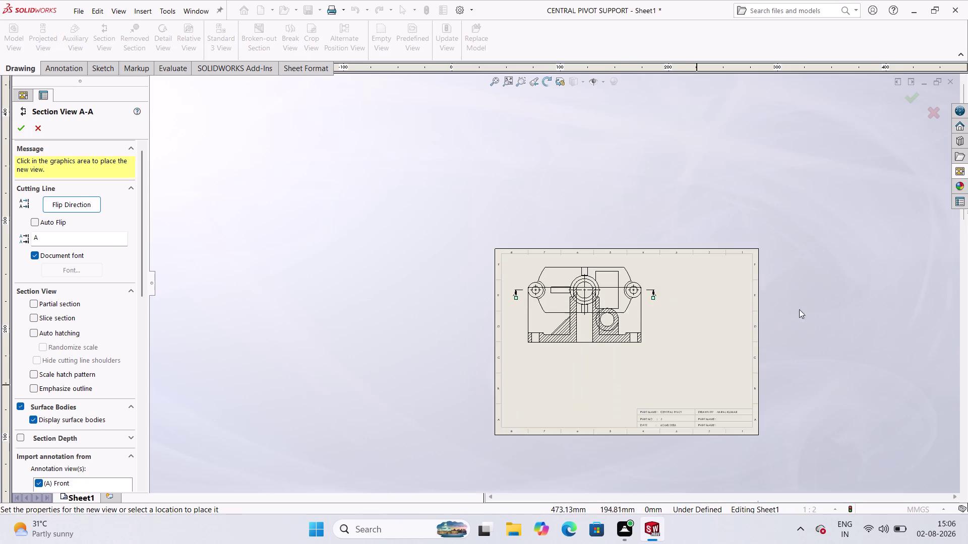
scroll(down, 3)
scroll(up, 3)
scroll(down, 3)
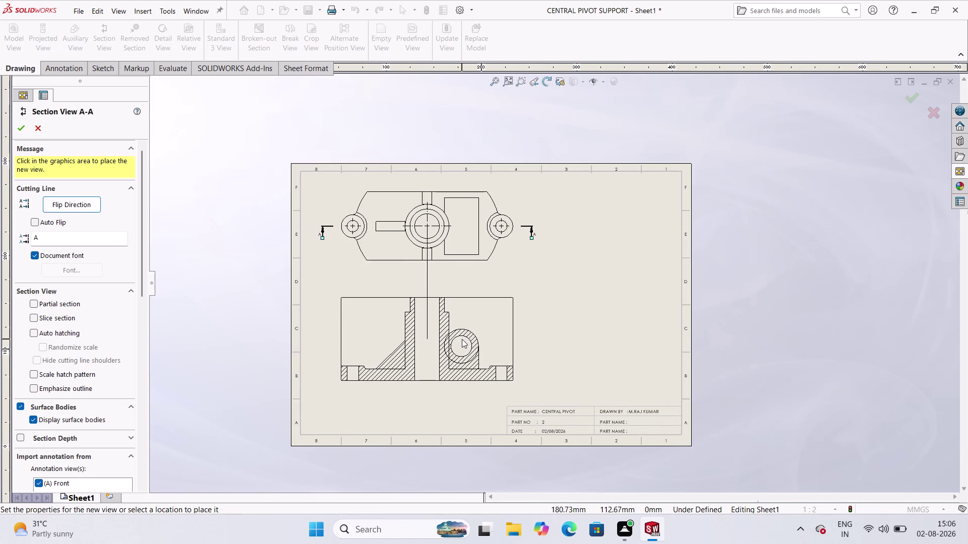
click(462, 339)
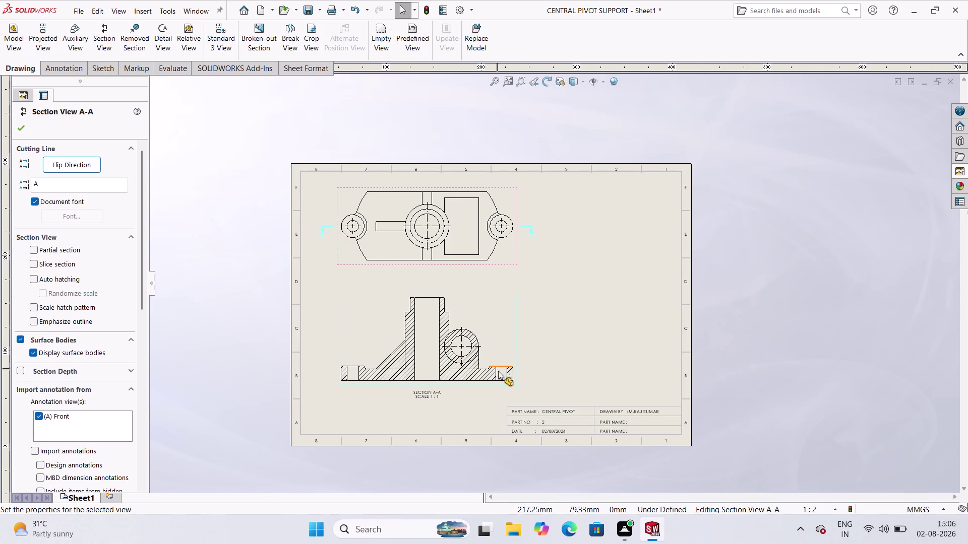
Scroll to view section A-A placed below the top view.
scroll(down, 3)
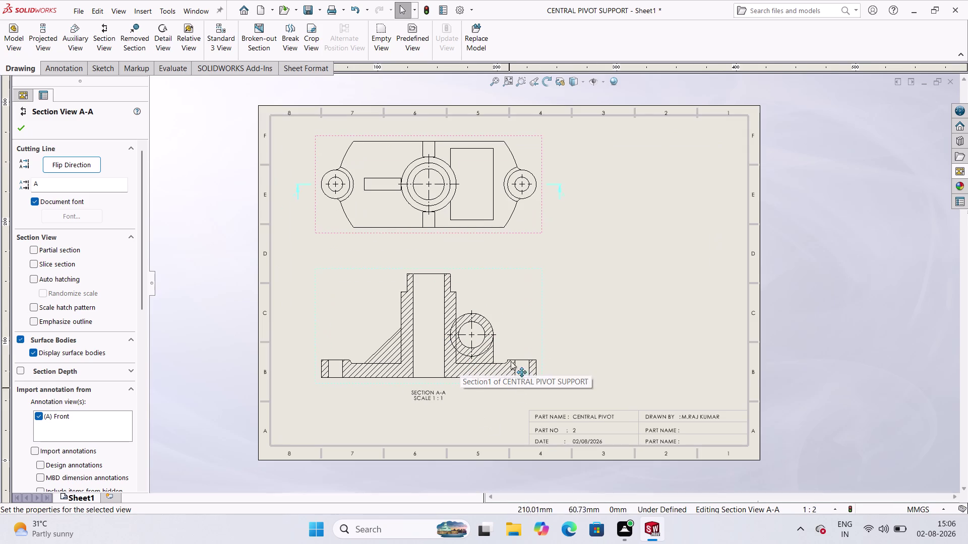
scroll(up, 3)
Zoom over the sheet to check the layout, then confirm Section View A-A.
scroll(down, 3)
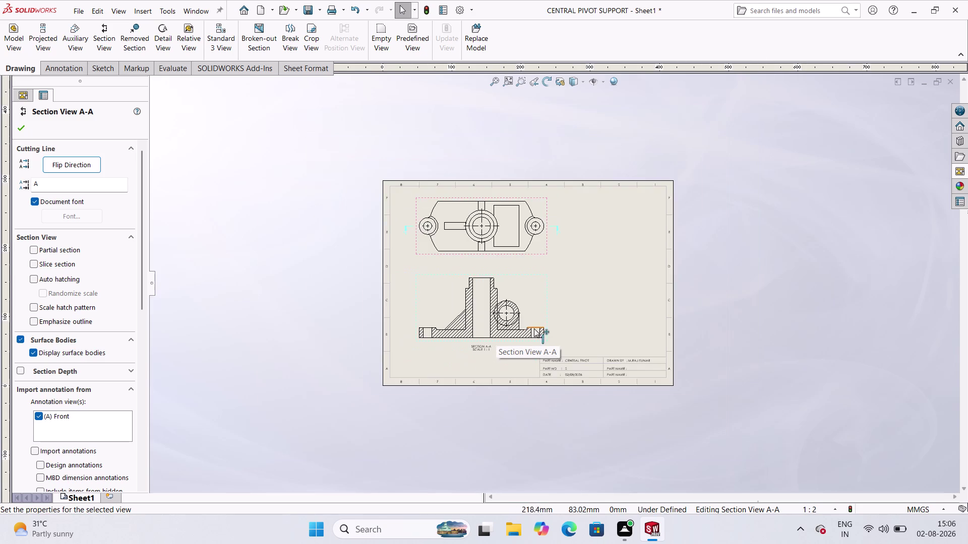
scroll(down, 3)
scroll(down, 3)
scroll(up, 3)
scroll(down, 3)
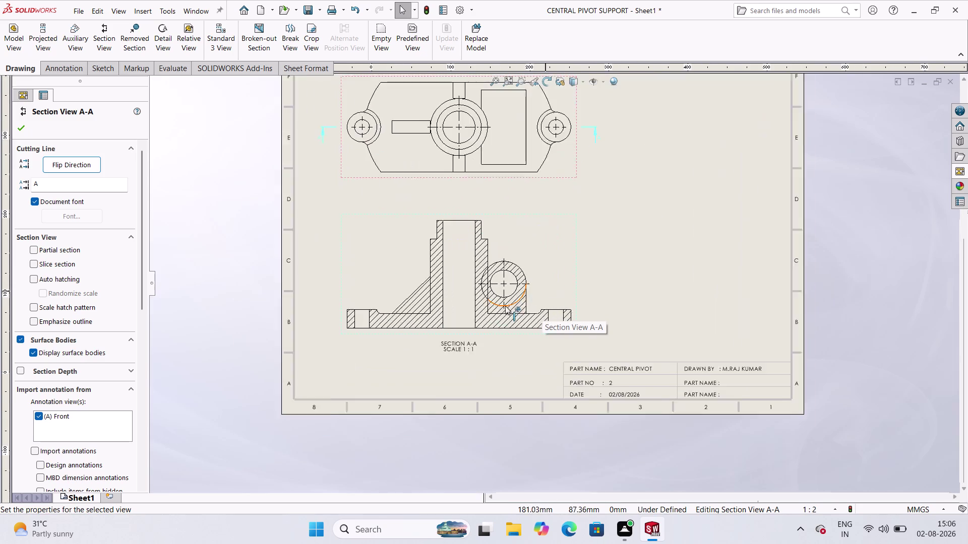
scroll(up, 3)
scroll(down, 3)
scroll(down, 3)
scroll(up, 3)
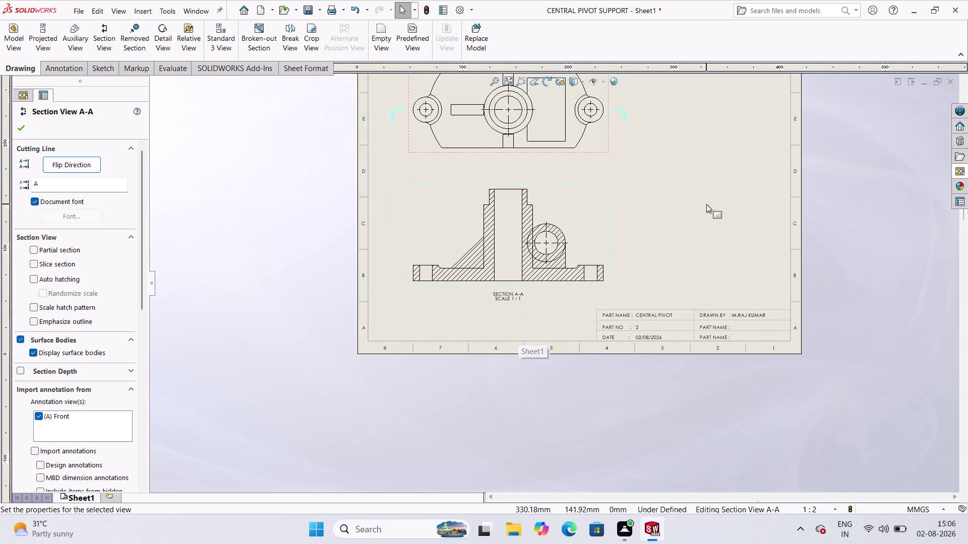
scroll(up, 3)
scroll(down, 3)
scroll(up, 3)
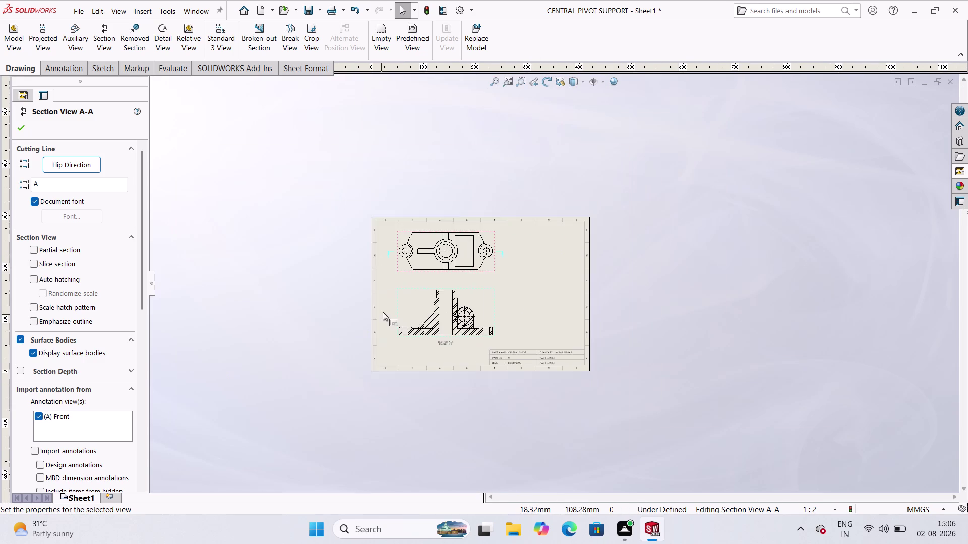
scroll(down, 3)
scroll(down, 3)
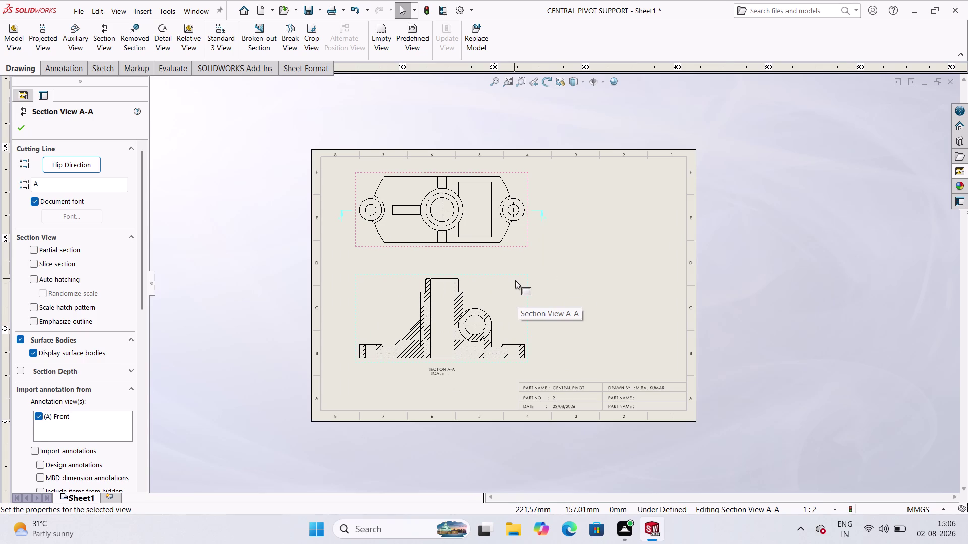
scroll(down, 3)
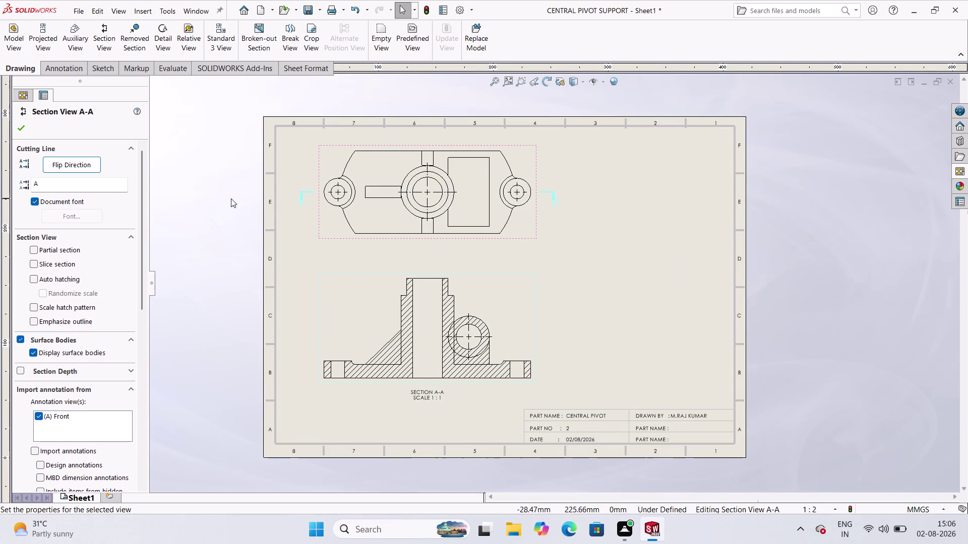
click(20, 125)
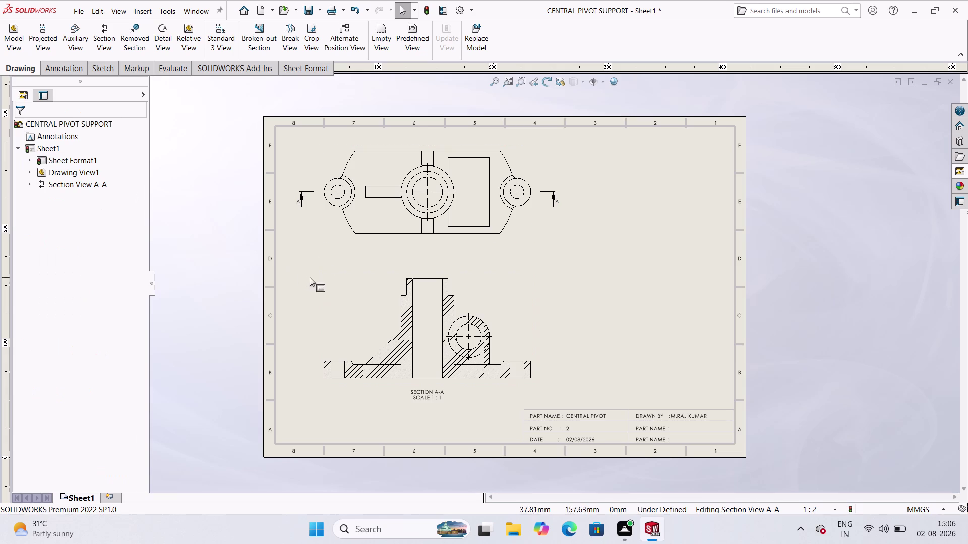
Compare the top view's display styles, keeping Hidden Lines Visible, and close its properties.
click(330, 226)
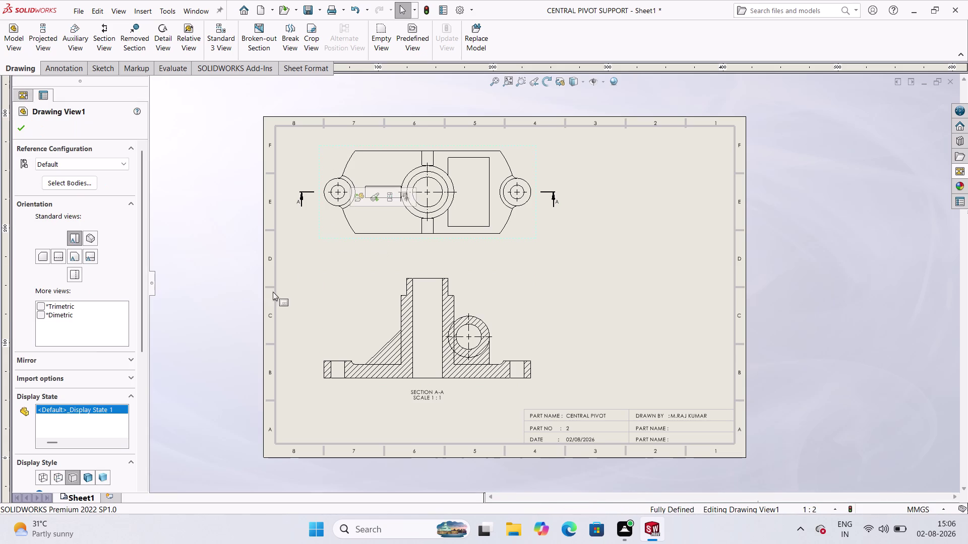
scroll(down, 3)
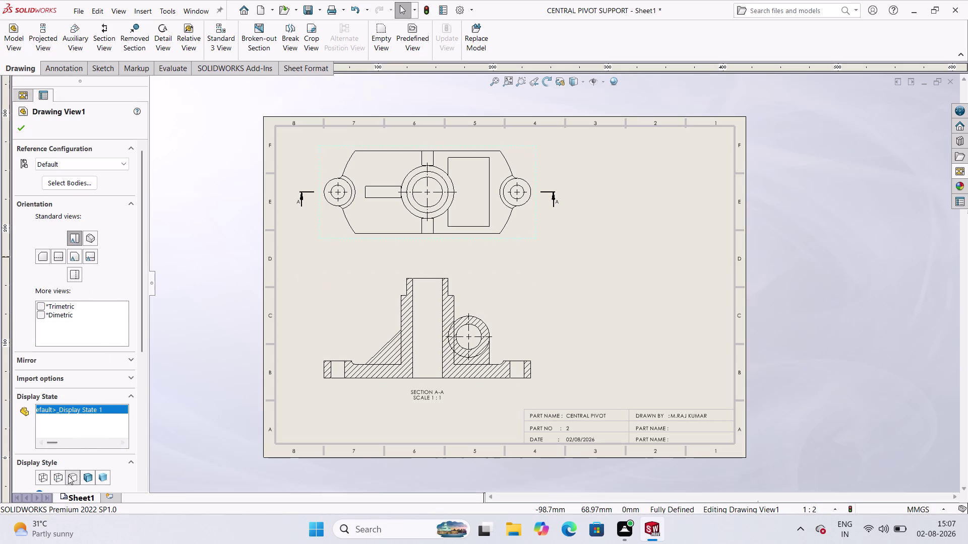
click(61, 477)
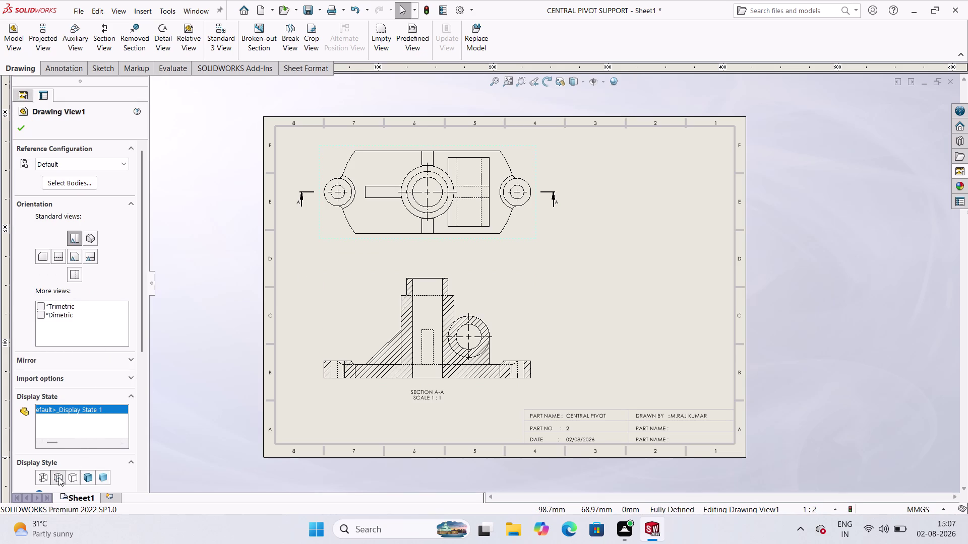
click(58, 478)
click(75, 474)
click(39, 474)
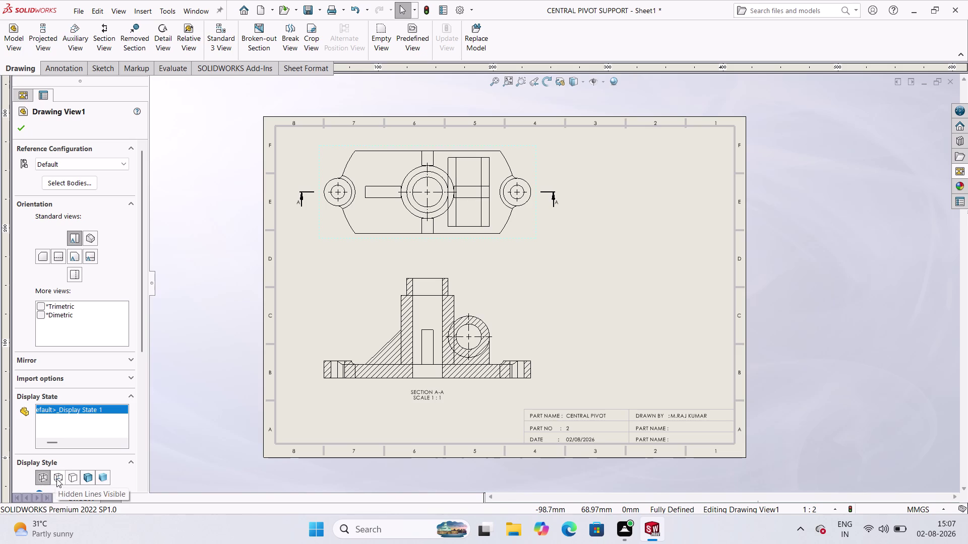
click(56, 479)
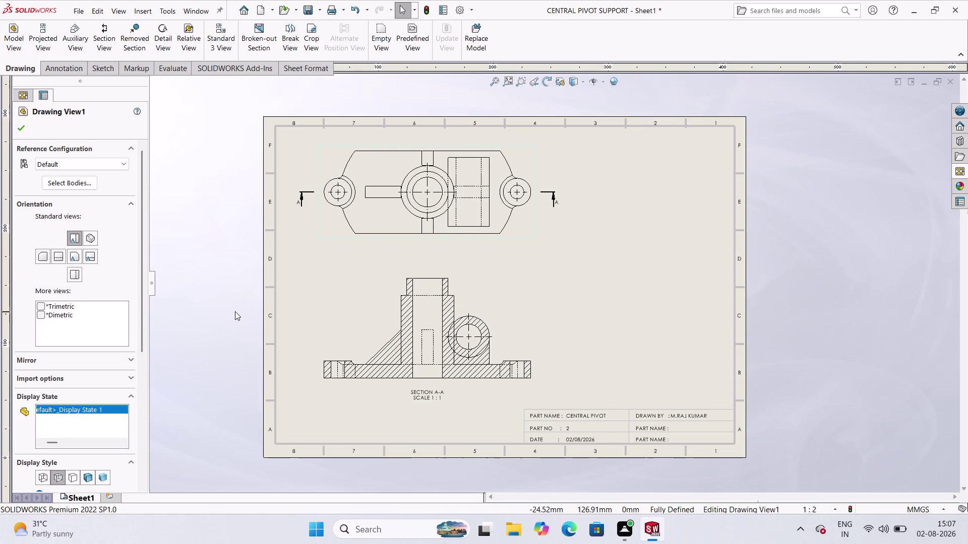
click(227, 314)
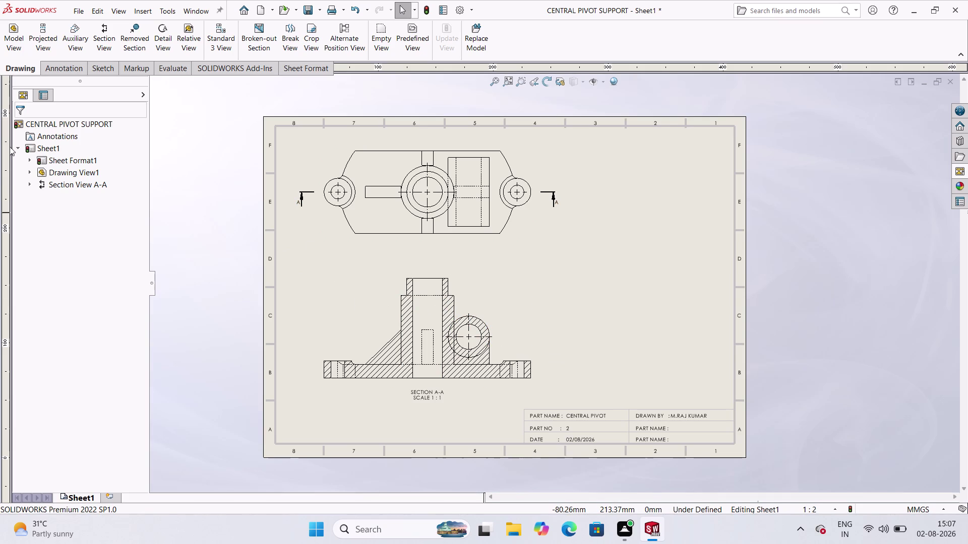
Reopen Drawing View1, review its remaining options with 1:1 scale kept, and close.
click(328, 232)
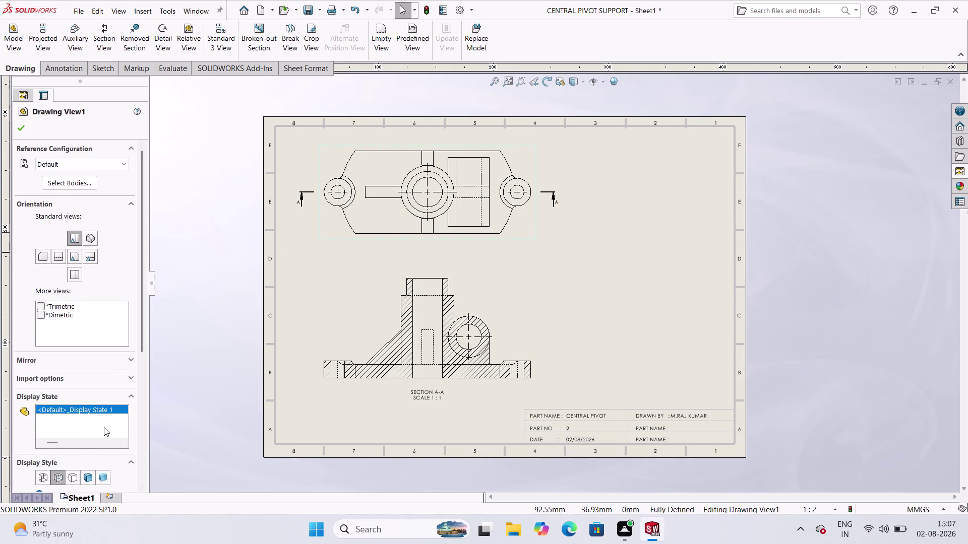
scroll(down, 3)
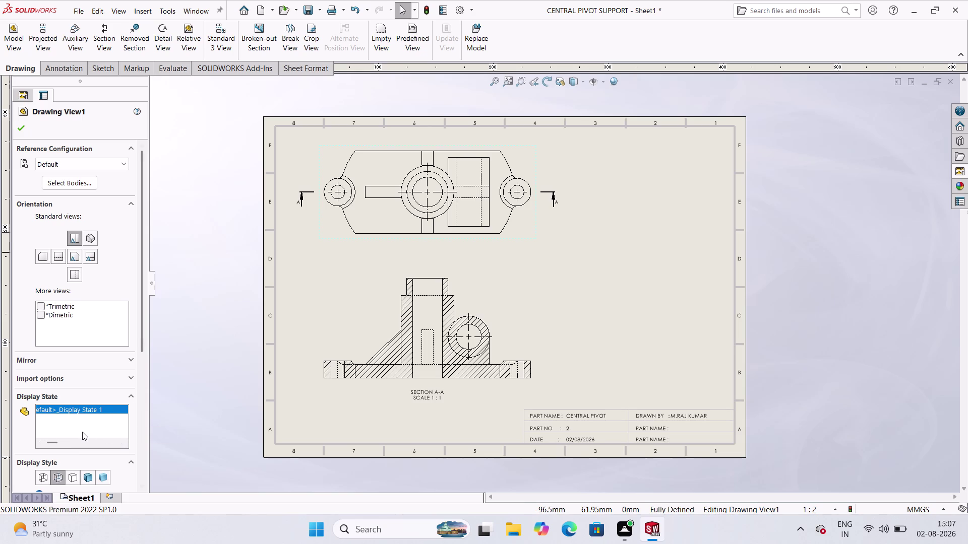
click(82, 432)
scroll(down, 3)
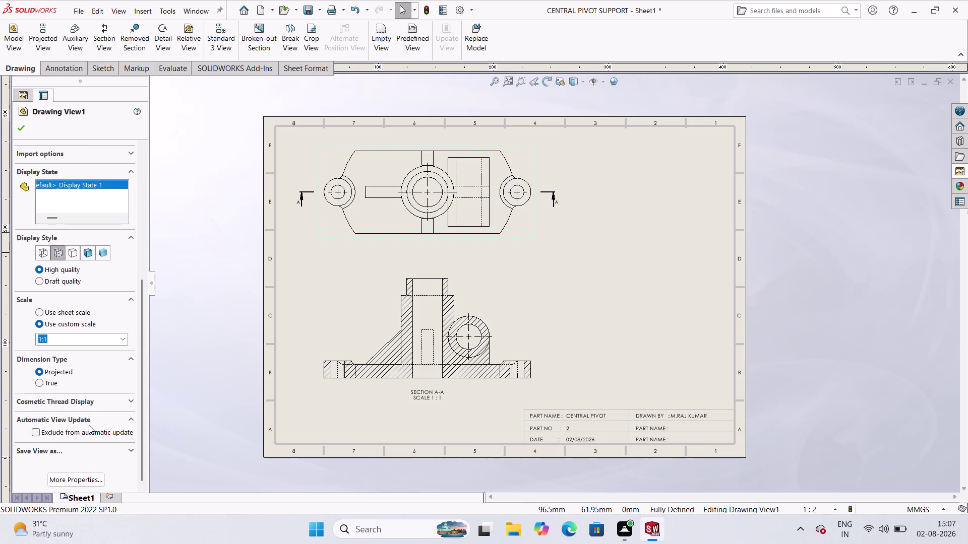
scroll(down, 3)
scroll(down, 3)
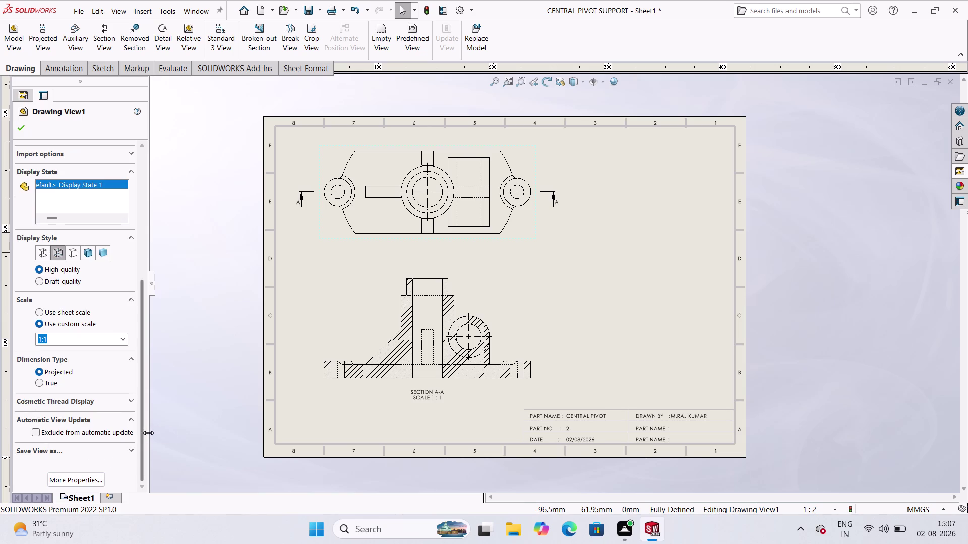
scroll(down, 3)
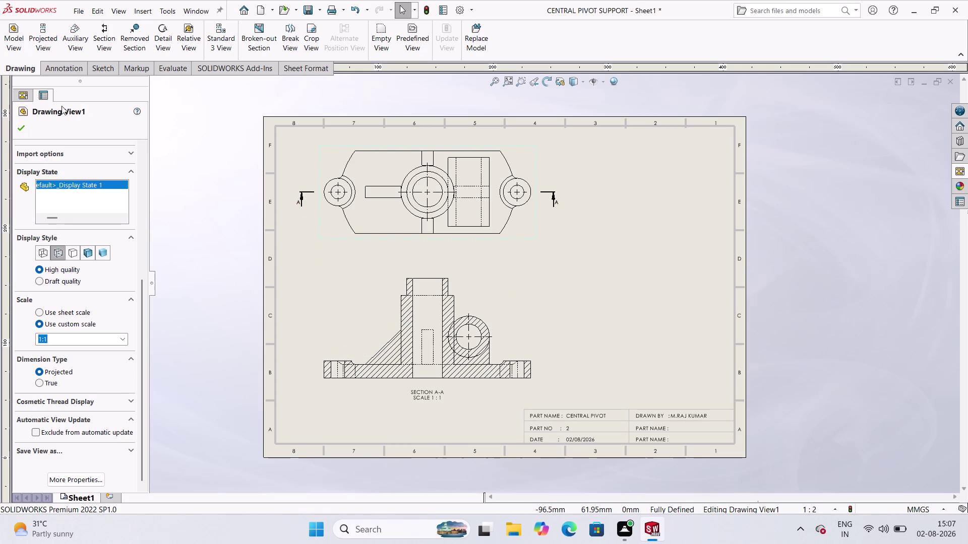
click(20, 130)
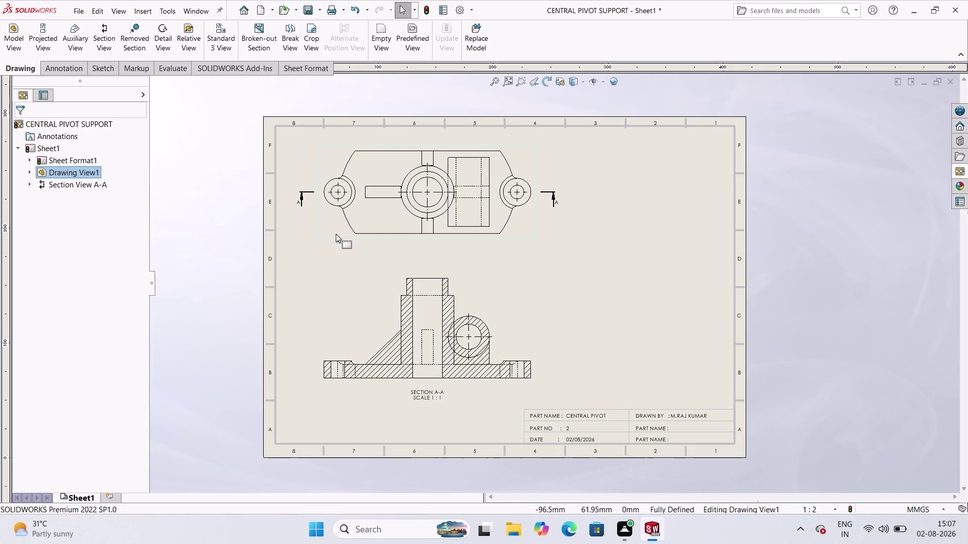
Drag the top view and section A-A further left on the sheet.
drag(327, 238, 306, 256)
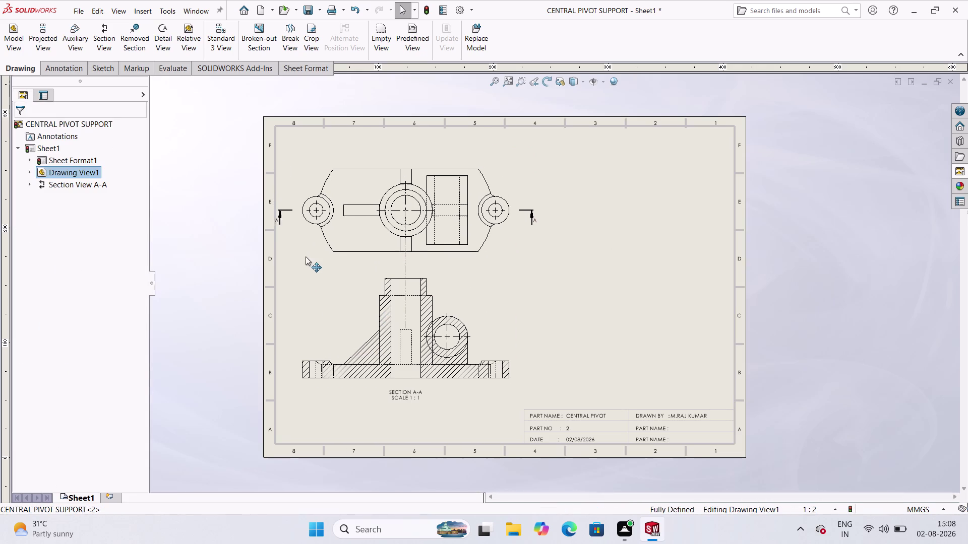
drag(305, 257, 308, 248)
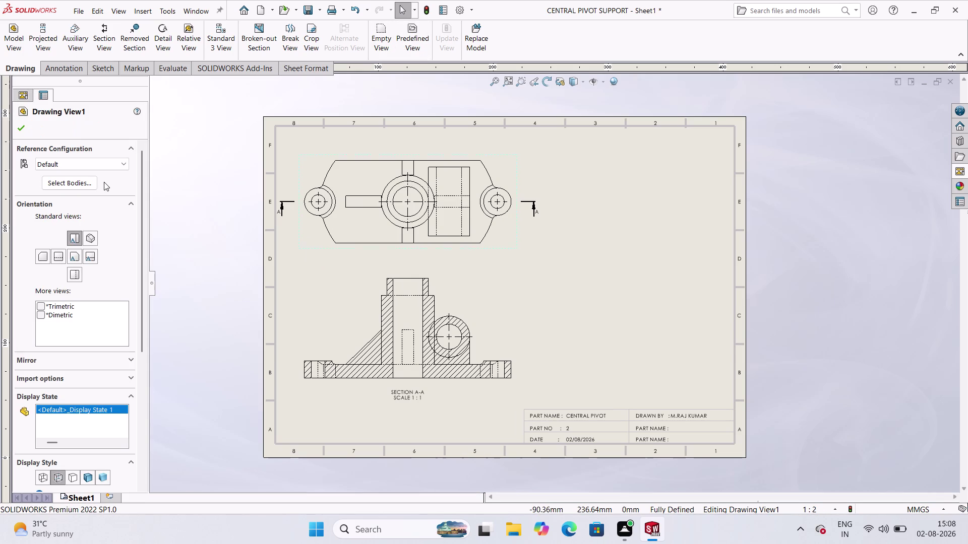
click(26, 121)
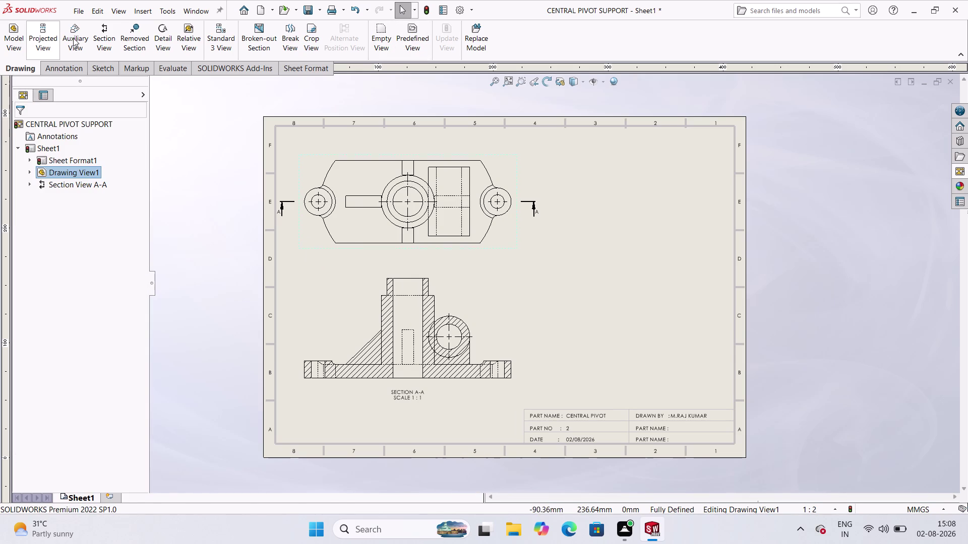
Place a test model view on the sheet's right, then cancel and undo it.
click(22, 39)
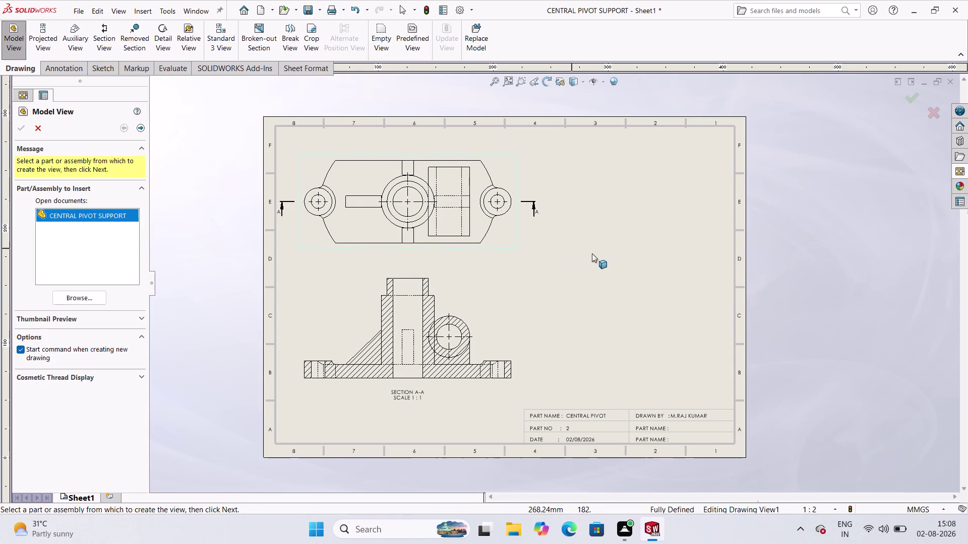
click(474, 363)
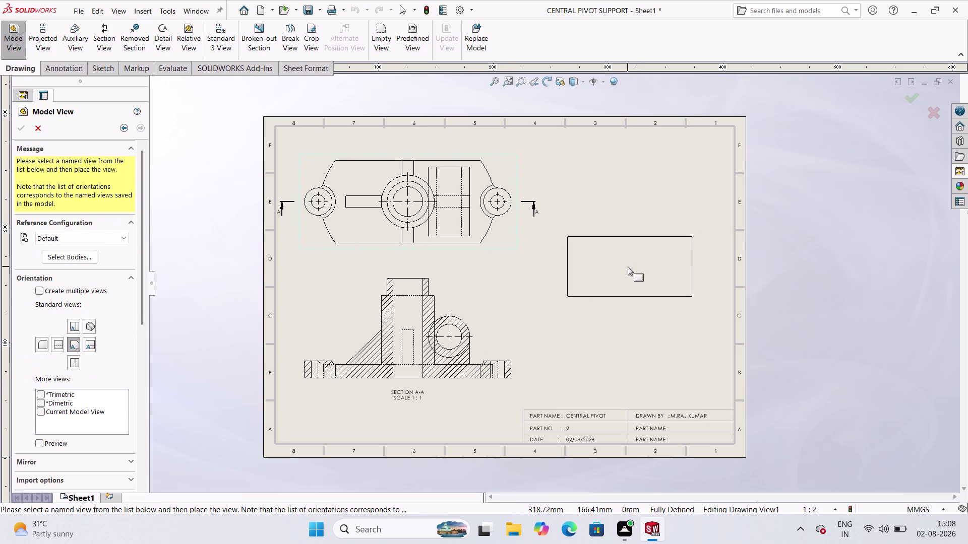
click(627, 267)
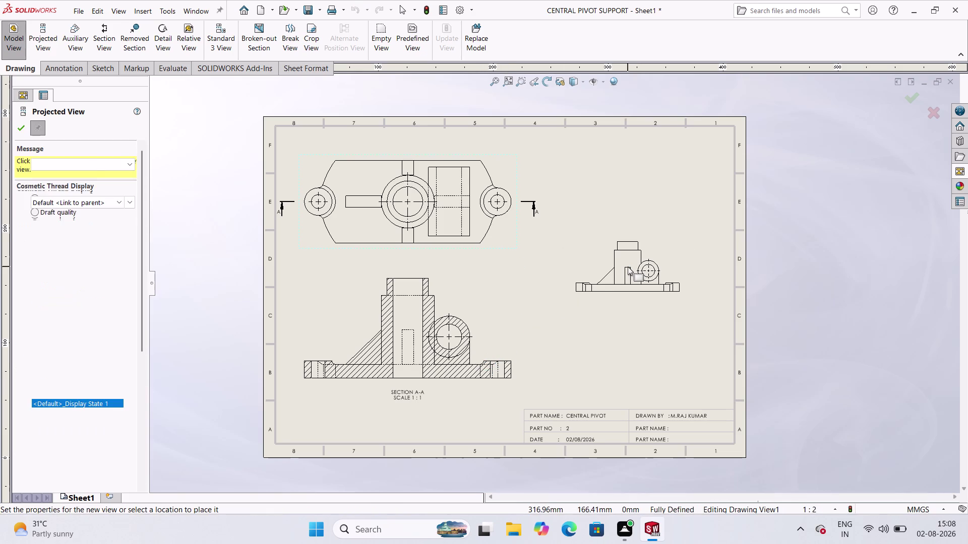
key(Escape)
key(Escape)
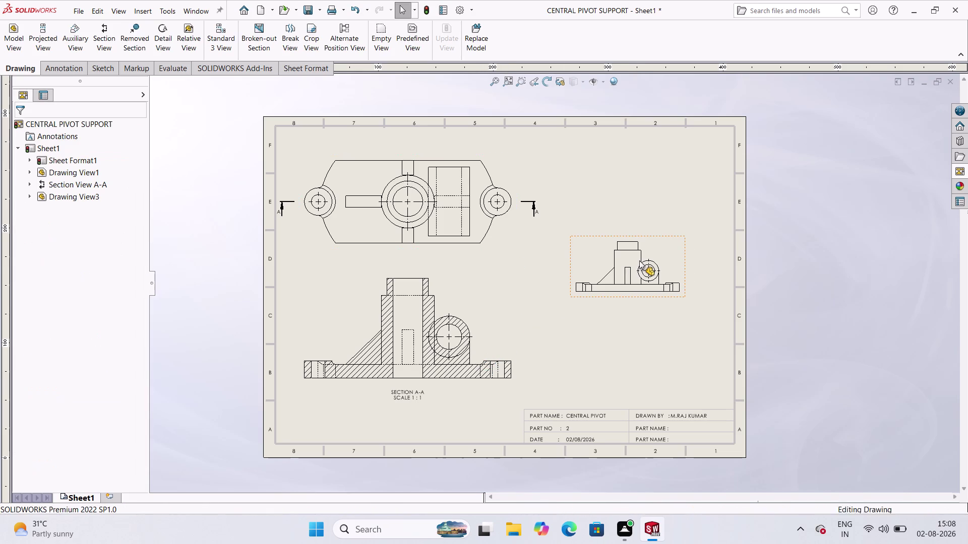
key(ctrl+z)
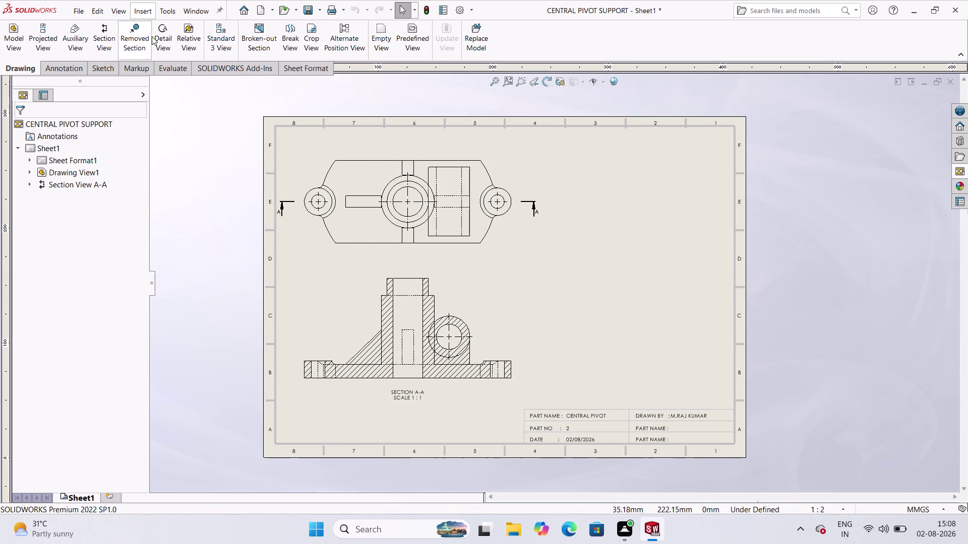
Start a projected view from the top view and open the View Palette.
click(52, 46)
click(490, 186)
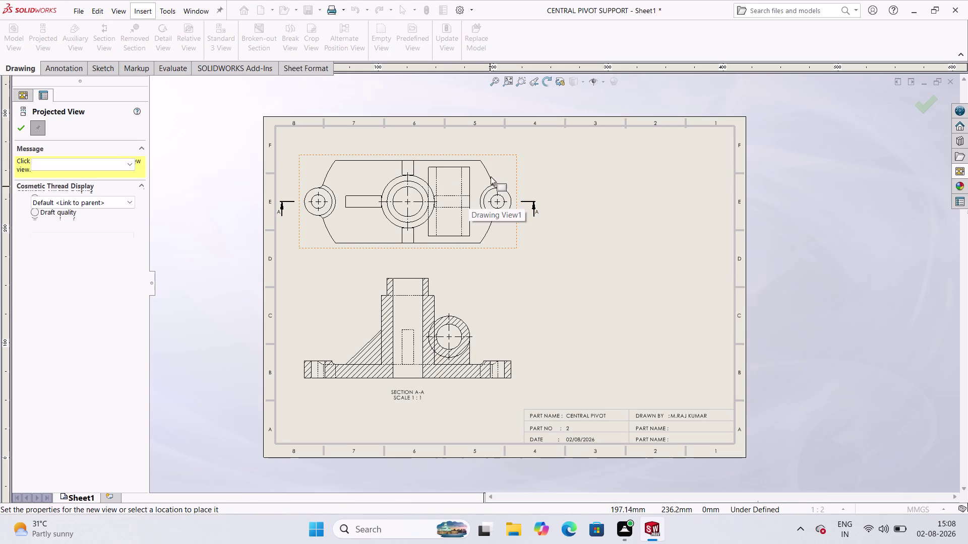
scroll(up, 3)
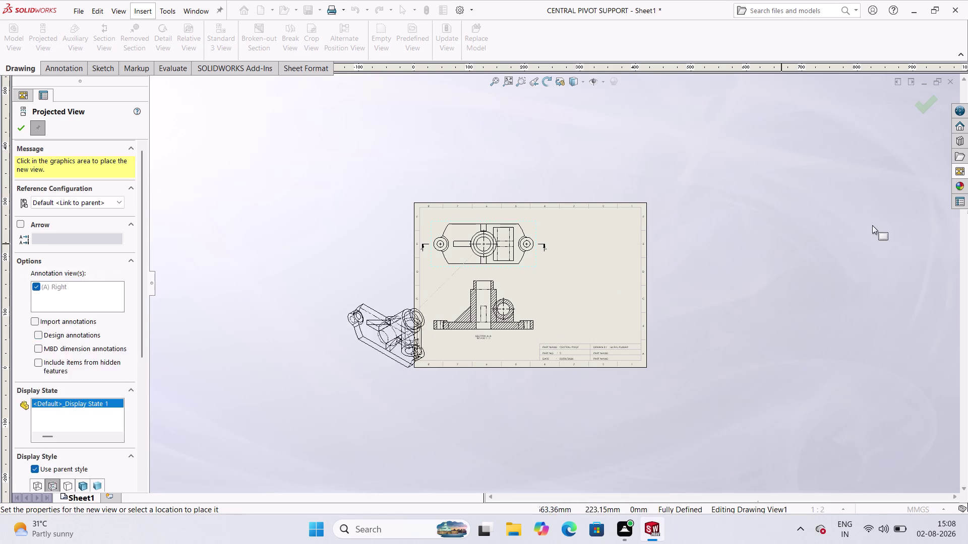
click(956, 178)
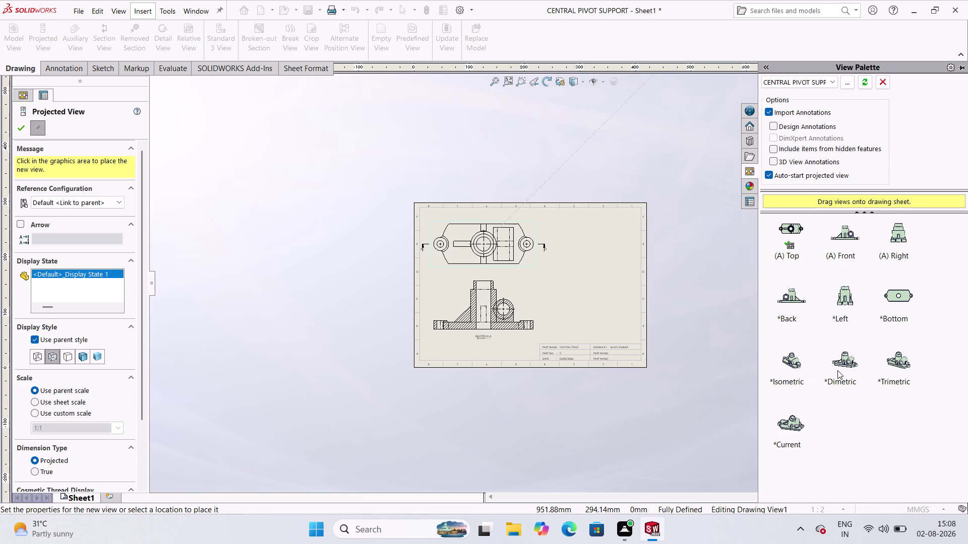
Drag the Dimetric view beside section A-A, cancelling the pending projected view.
drag(844, 363, 604, 286)
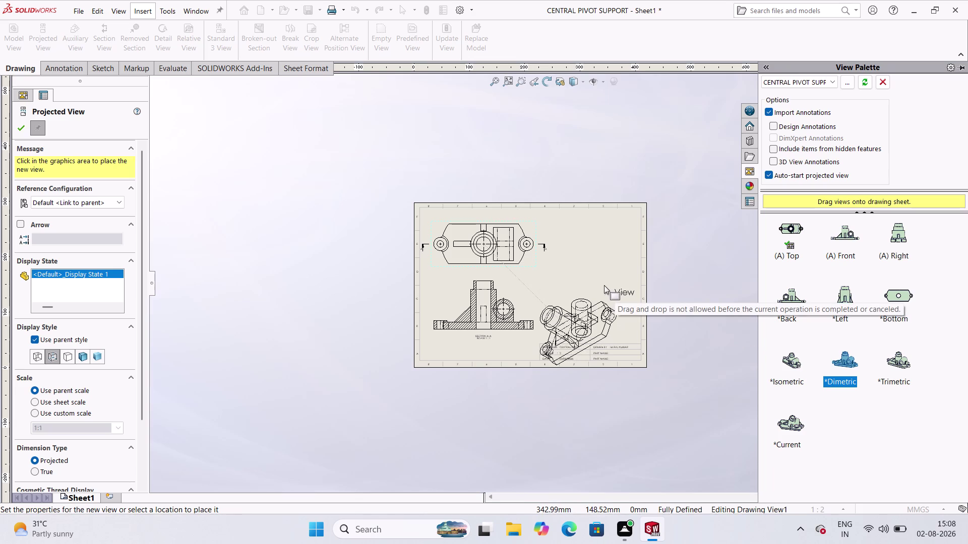
drag(604, 285, 623, 265)
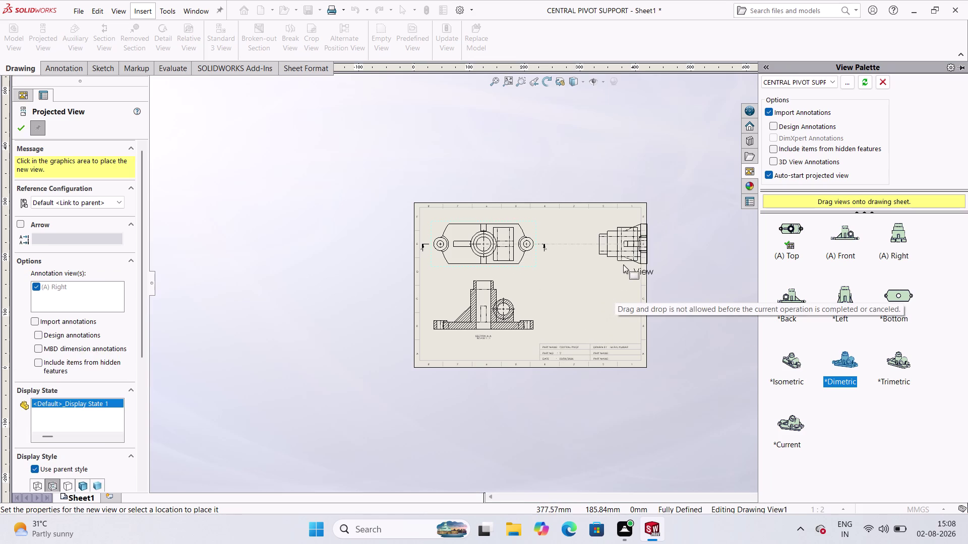
drag(623, 264, 578, 292)
key(Escape)
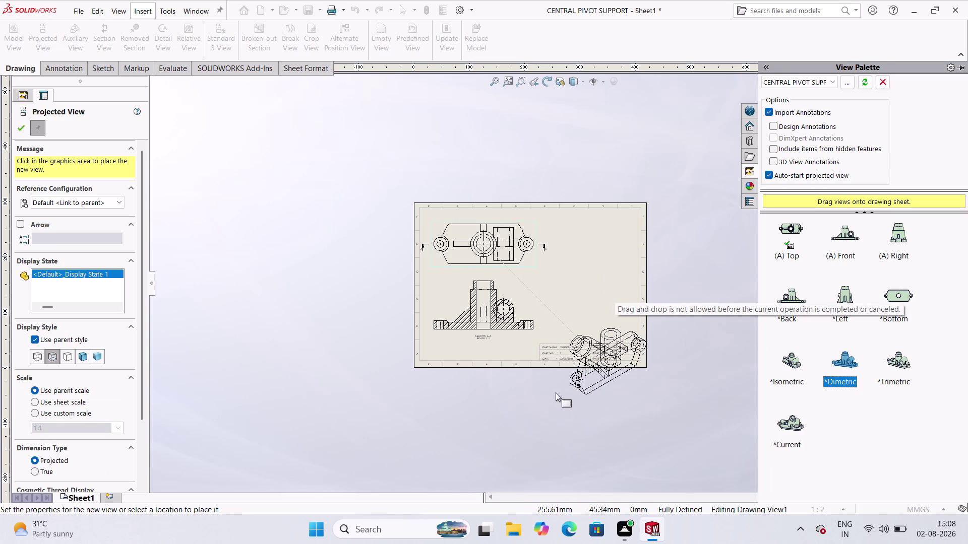
key(Escape)
key(Escape)
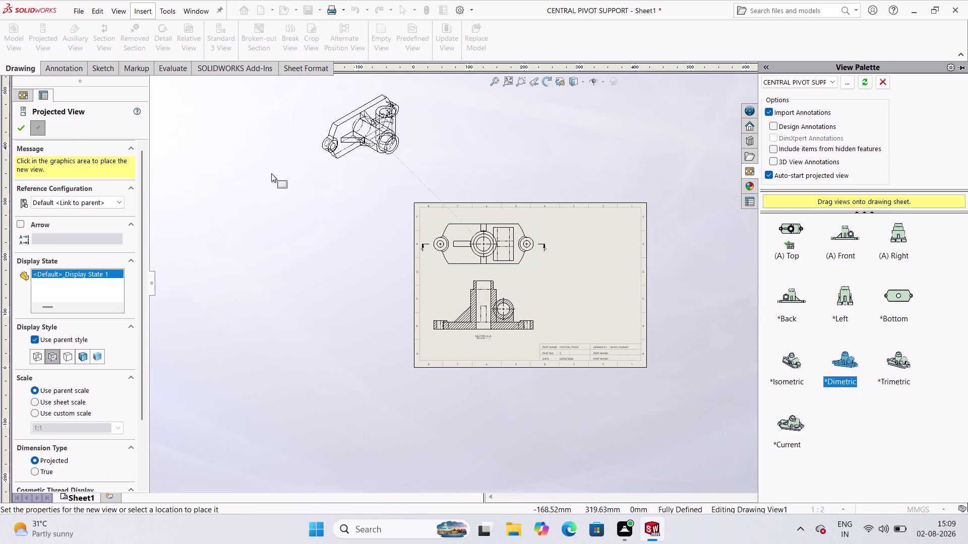
key(Escape)
click(27, 123)
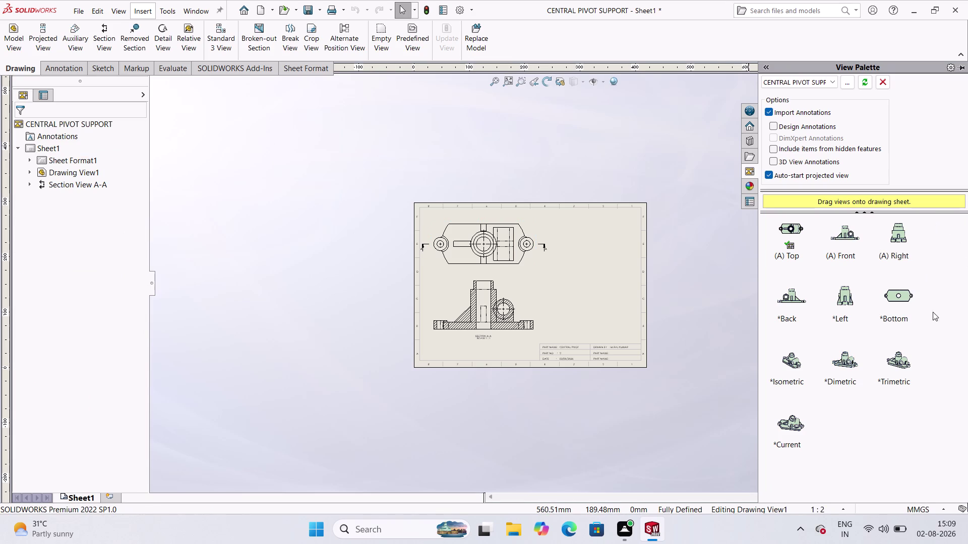
drag(843, 362, 674, 297)
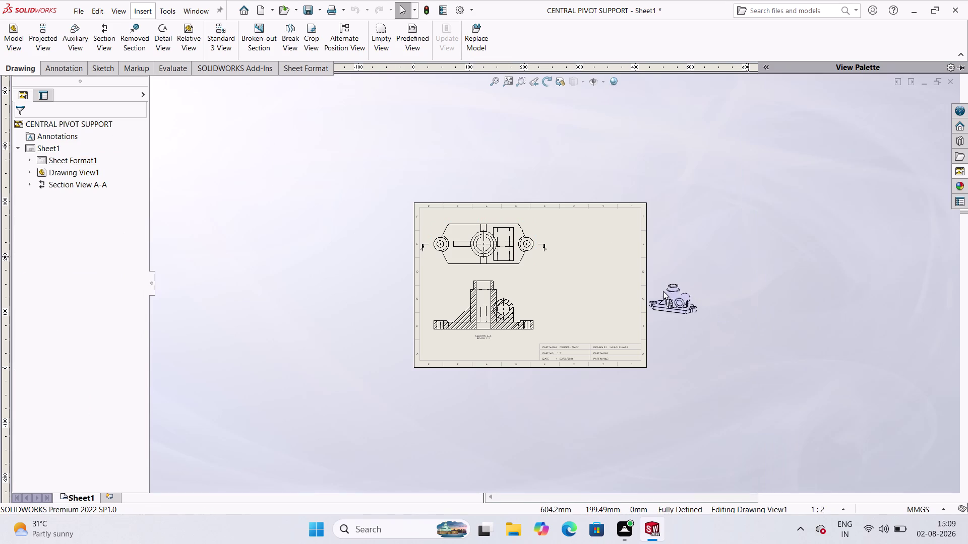
Position the dimetric view right of section A-A and give it a custom 1:1 scale.
drag(674, 297, 597, 277)
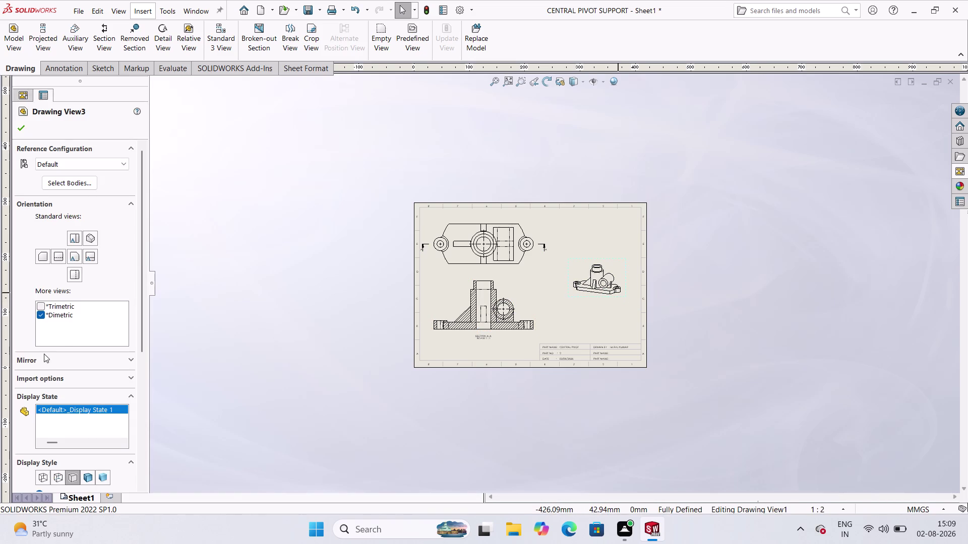
scroll(down, 3)
scroll(down, 3)
scroll(down, 3)
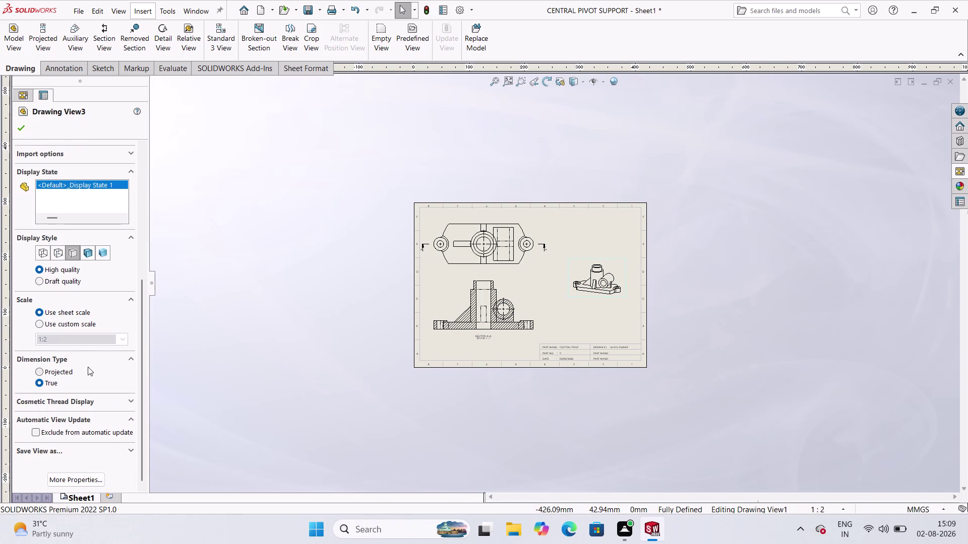
scroll(down, 3)
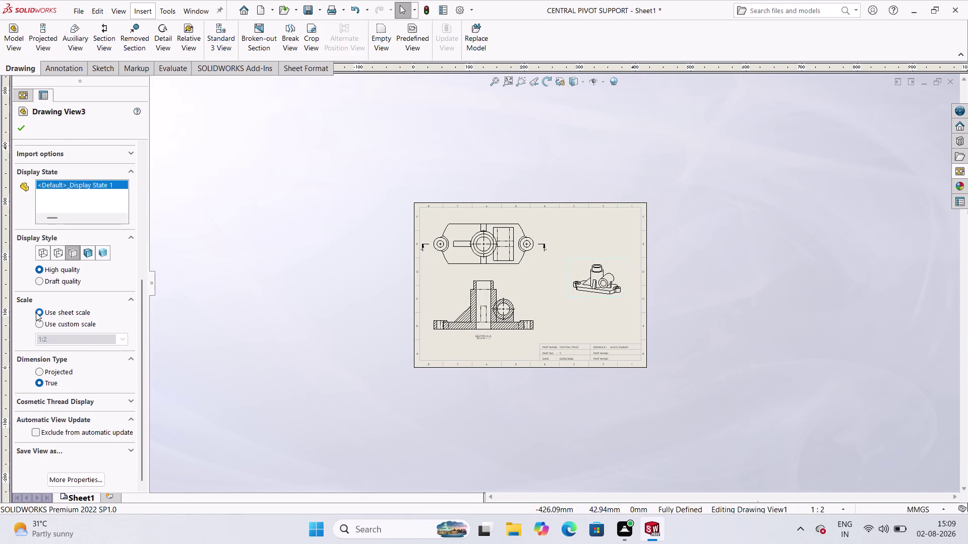
click(35, 312)
click(37, 325)
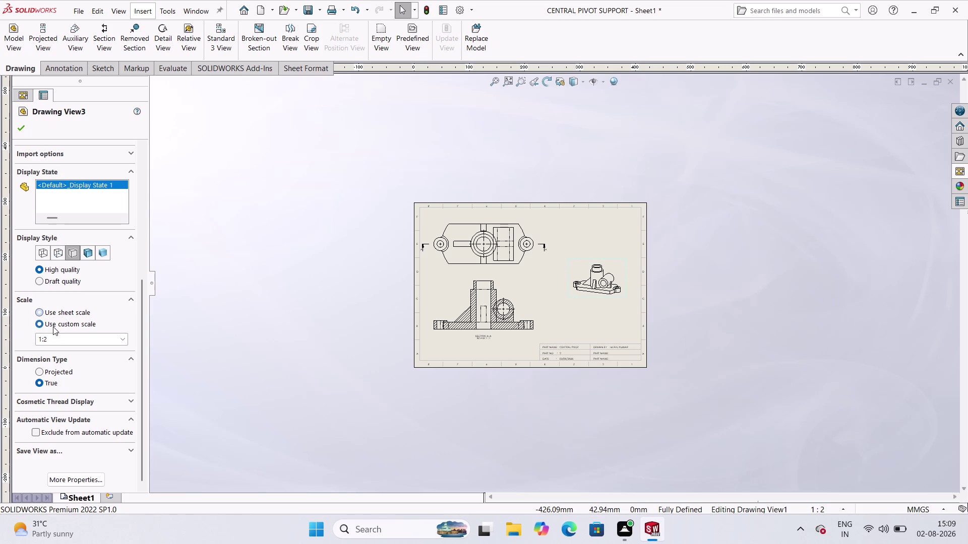
double_click(66, 340)
text(1:1)
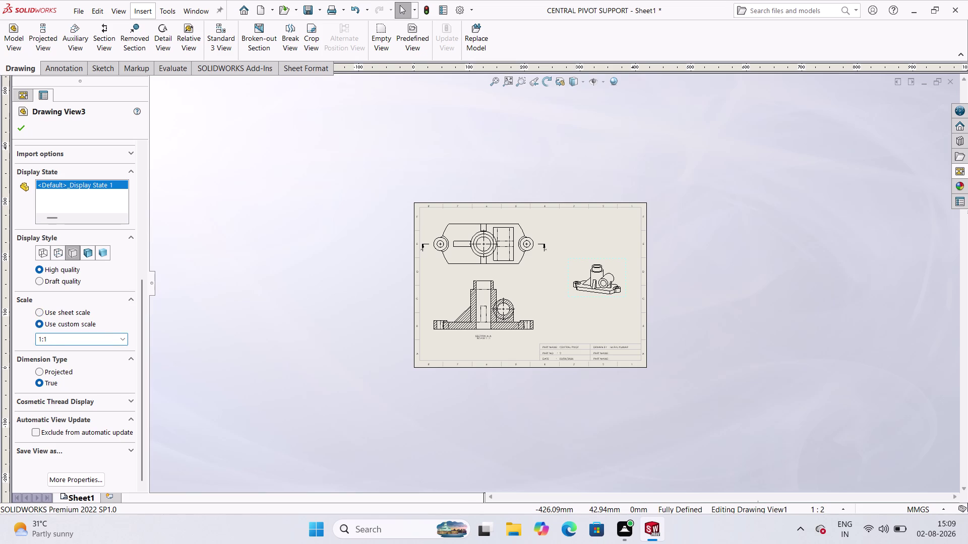
click(23, 136)
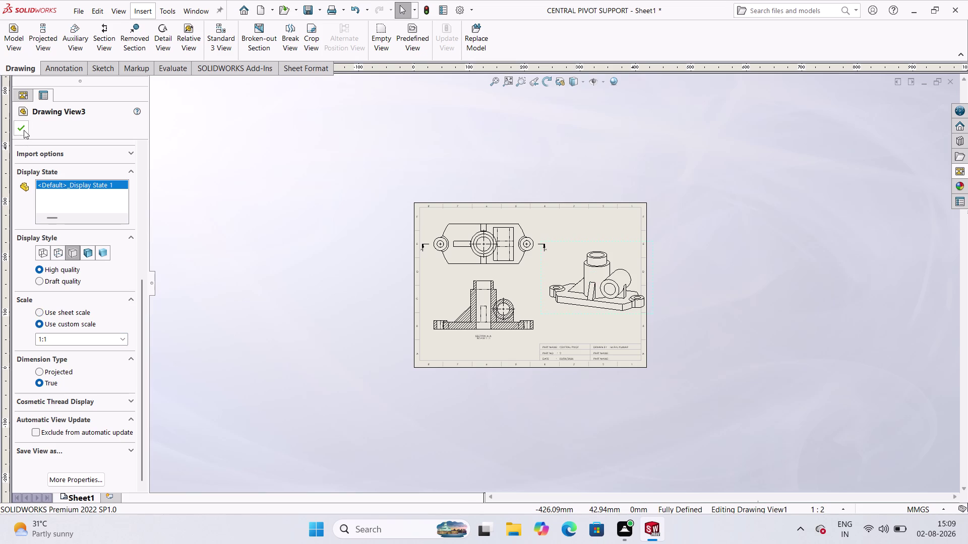
click(24, 130)
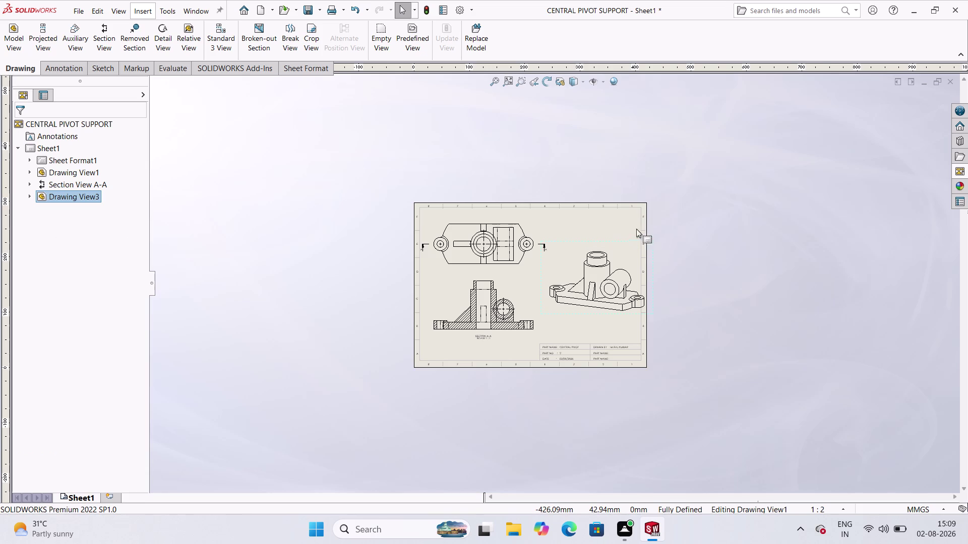
Zoom in and drag dimetric Drawing View3 into the sheet's upper-right area.
scroll(down, 3)
scroll(down, 3)
drag(545, 228, 541, 225)
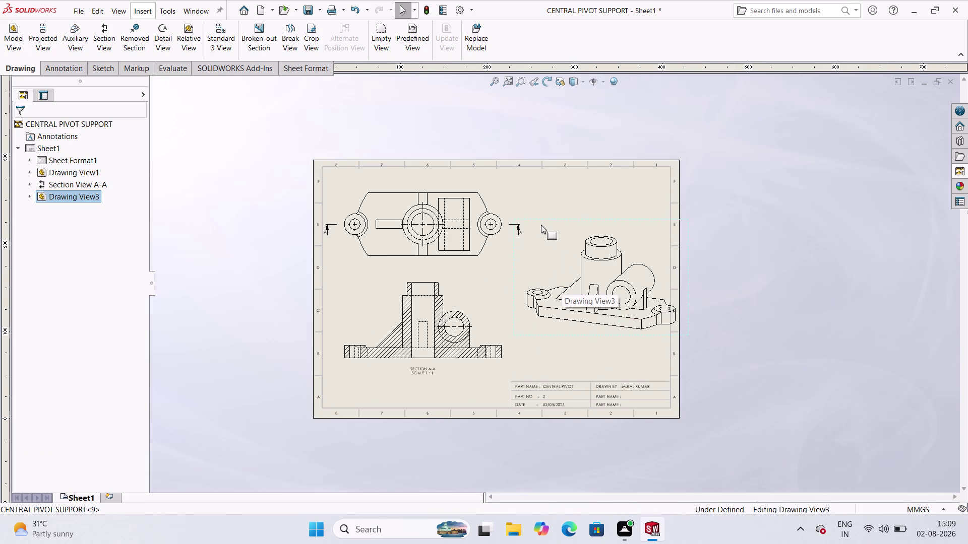
drag(541, 225, 527, 200)
click(720, 172)
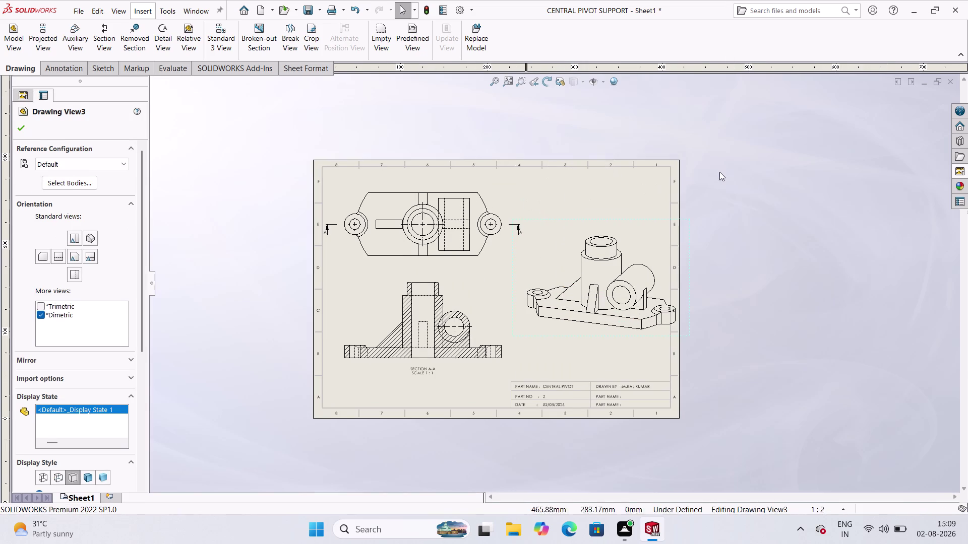
drag(564, 218, 548, 206)
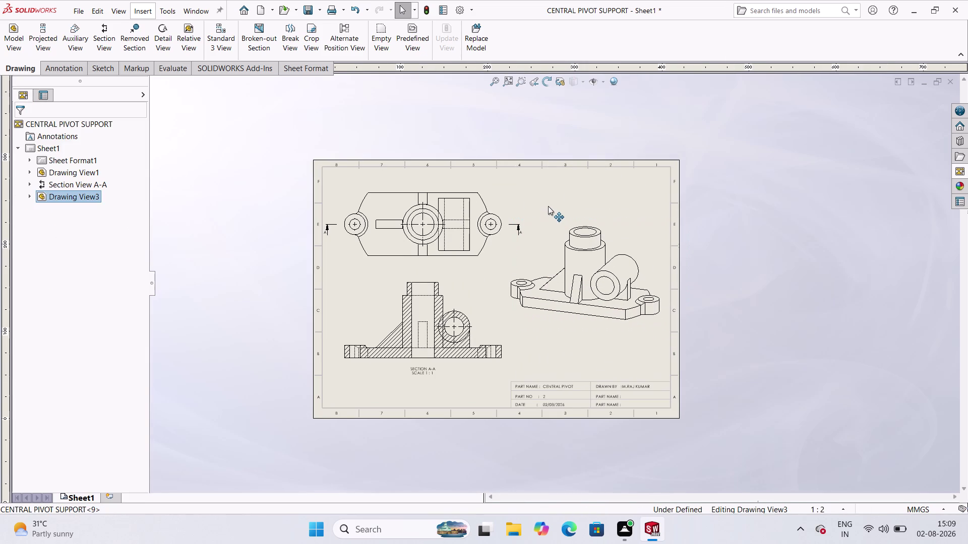
drag(548, 206, 552, 206)
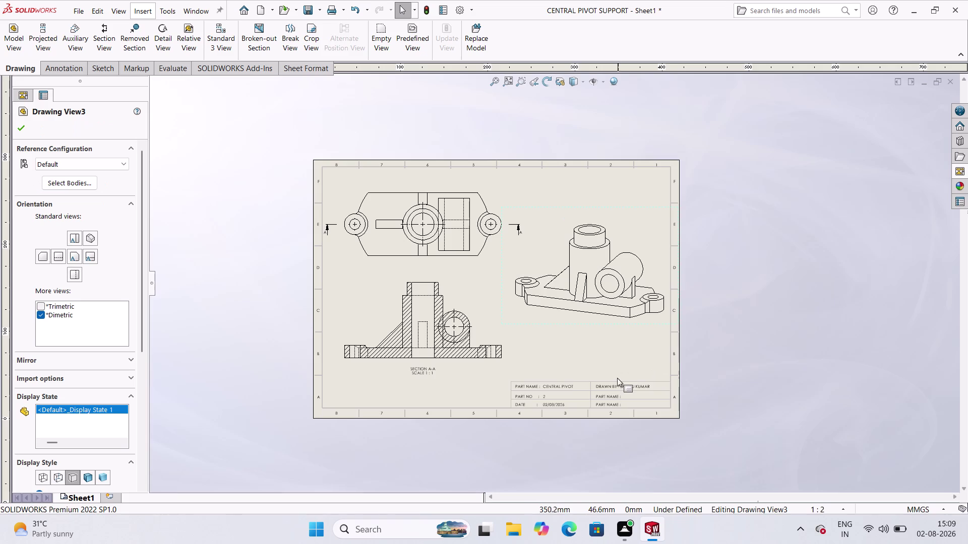
scroll(up, 3)
scroll(down, 3)
scroll(down, 3)
scroll(up, 3)
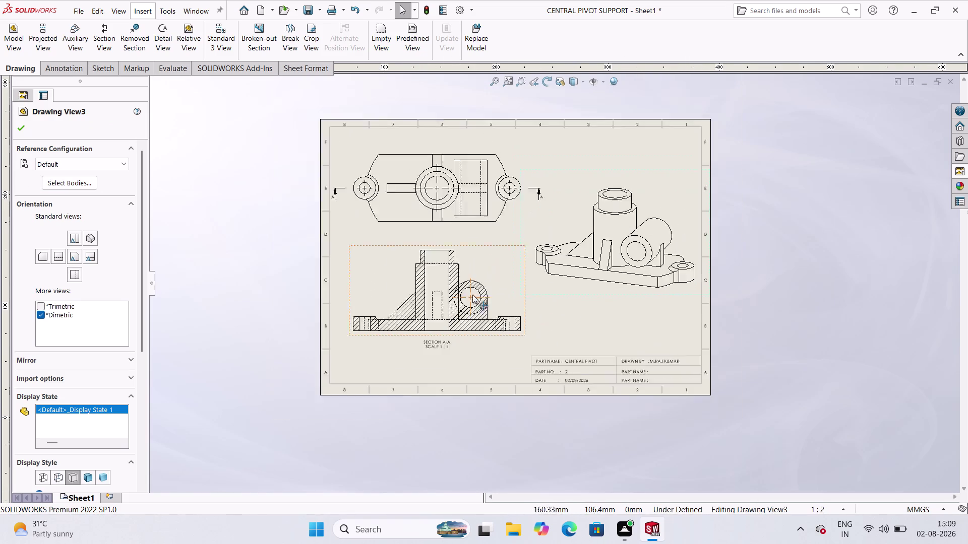
scroll(up, 3)
scroll(down, 3)
scroll(up, 3)
scroll(down, 3)
scroll(down, 3)
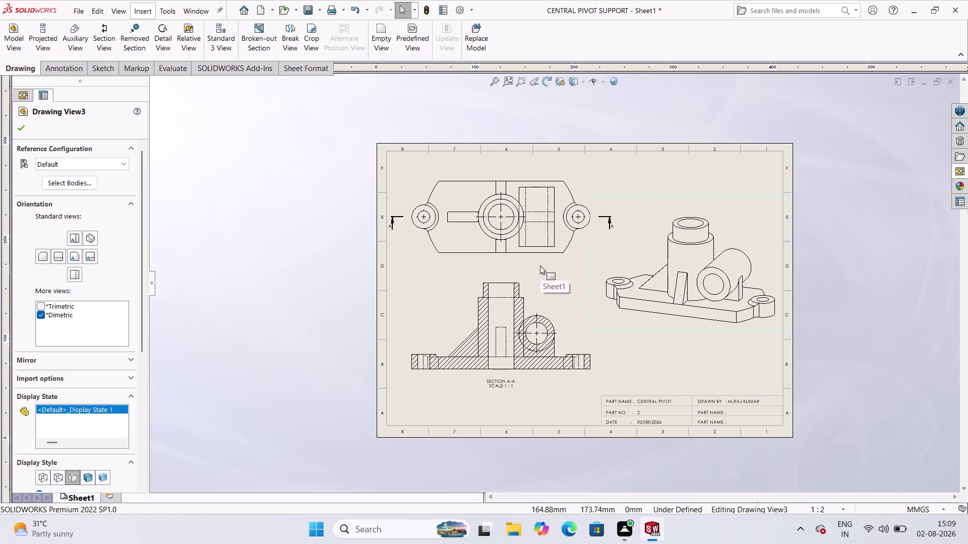
scroll(down, 3)
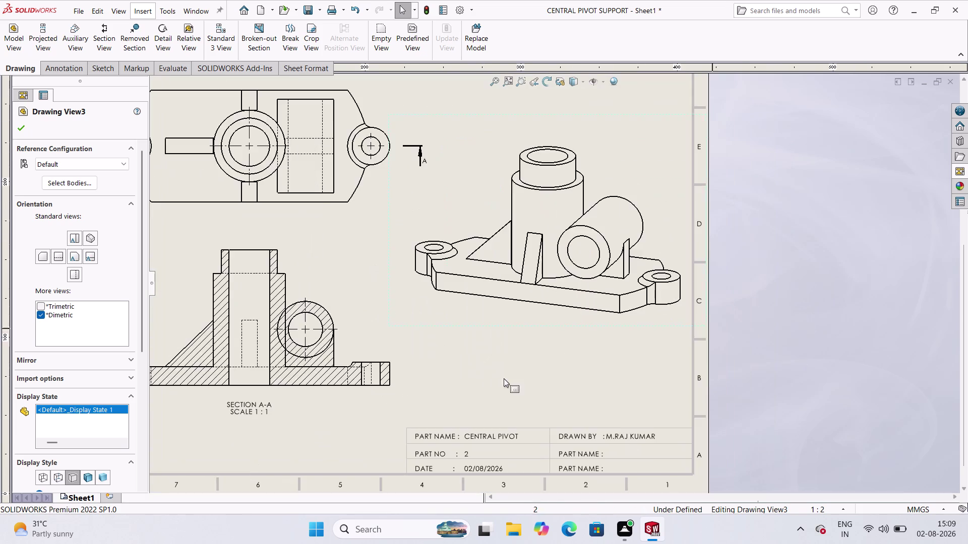
scroll(up, 3)
scroll(up, 3)
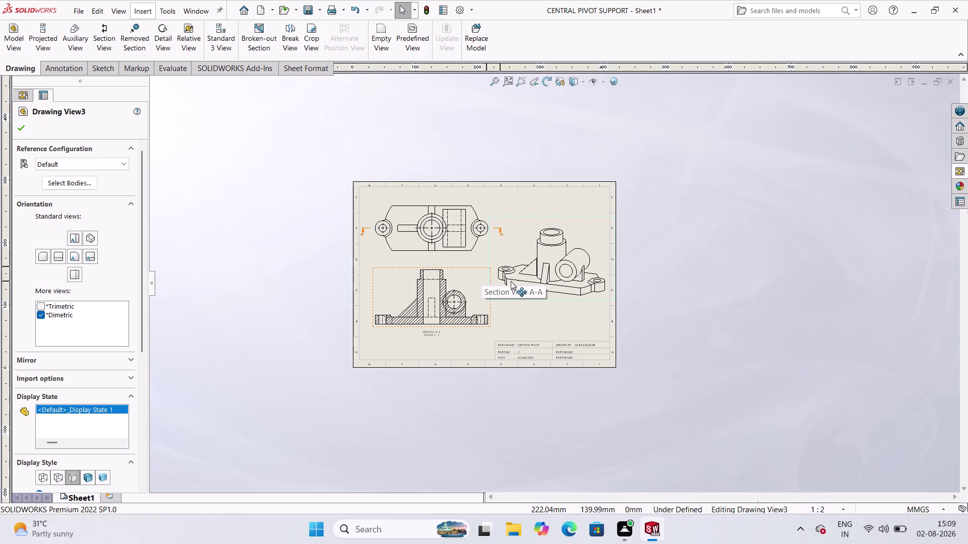
scroll(down, 3)
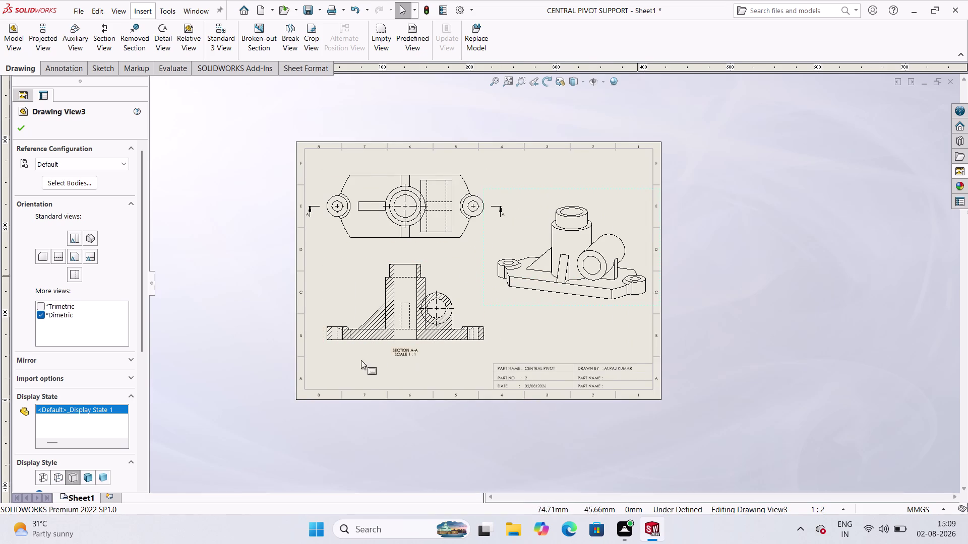
scroll(down, 3)
scroll(down, 3)
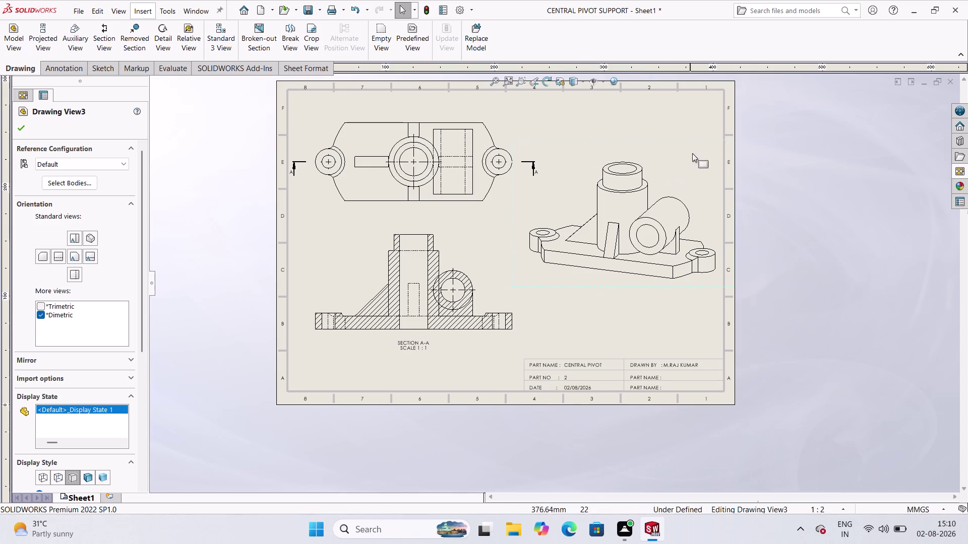
scroll(up, 3)
scroll(down, 3)
scroll(up, 3)
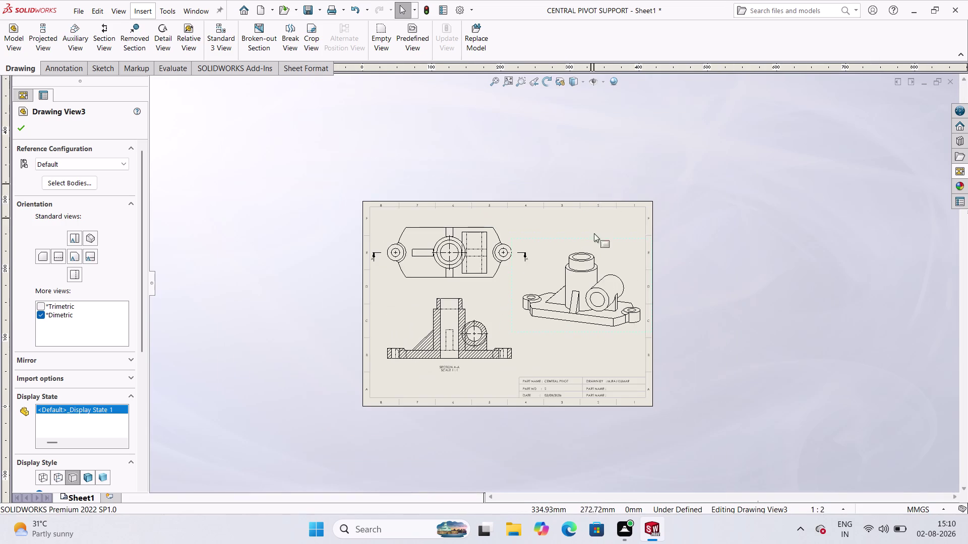
scroll(down, 3)
scroll(down, 3)
scroll(up, 3)
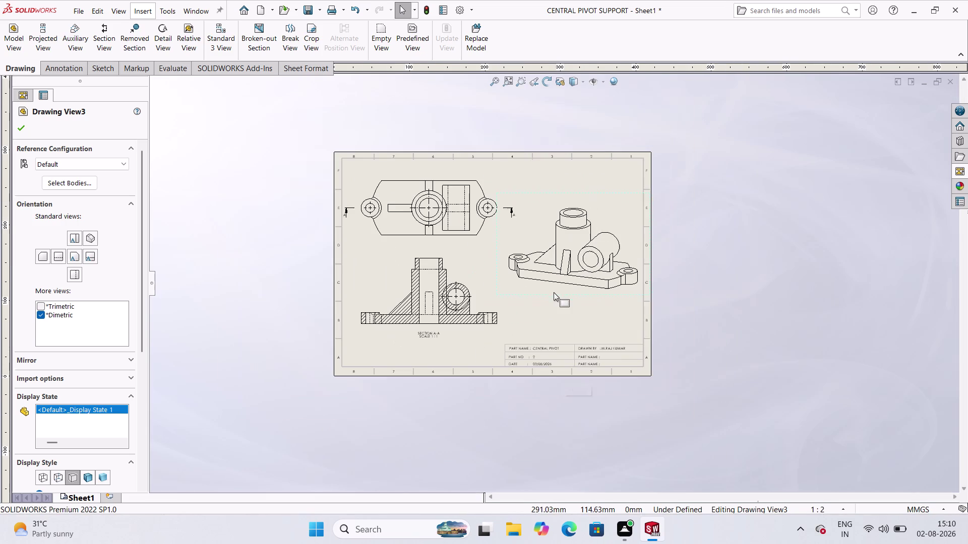
scroll(down, 3)
scroll(down, 3)
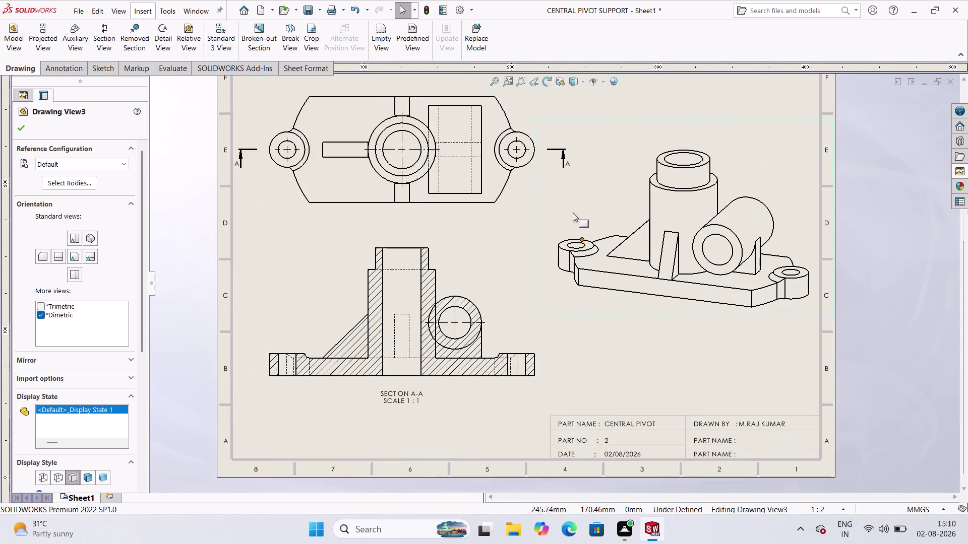
scroll(up, 3)
scroll(down, 3)
scroll(down, 3)
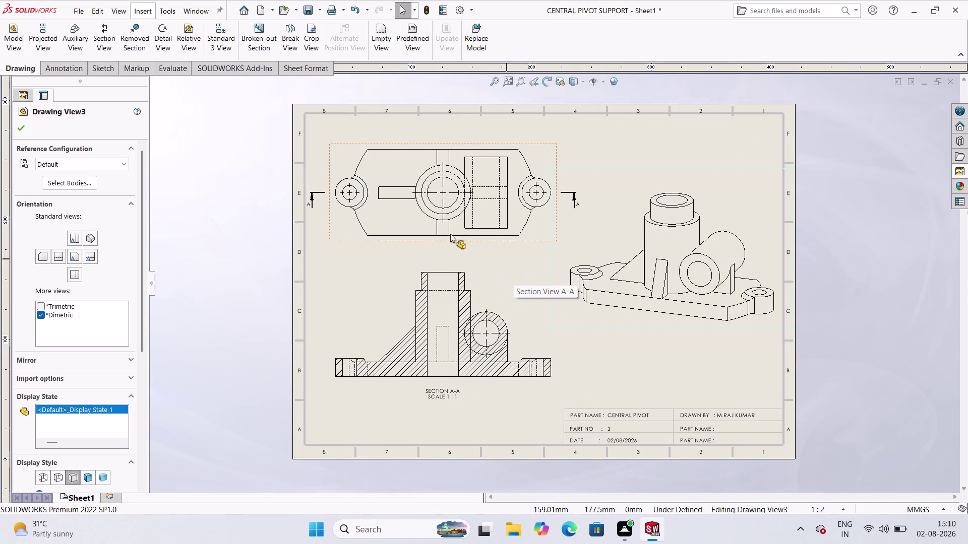
click(22, 132)
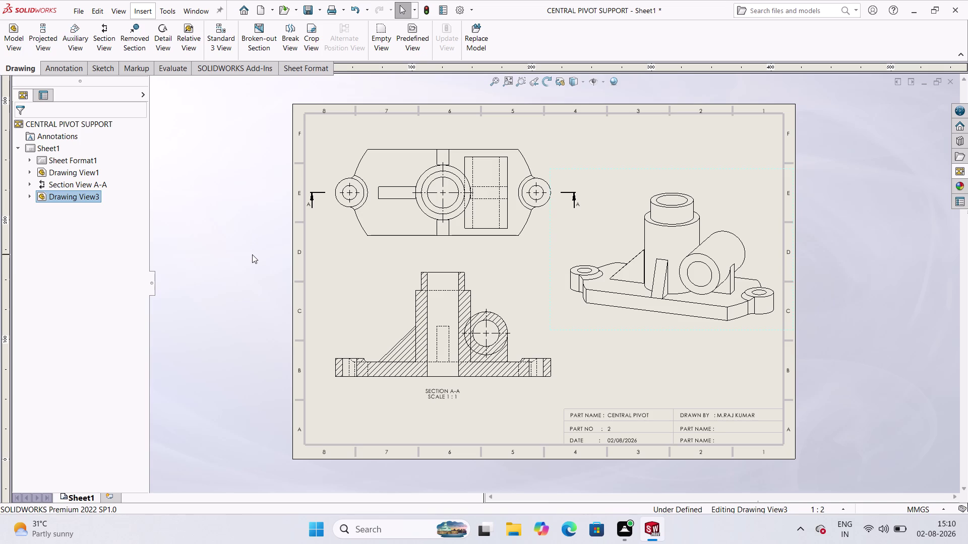
Close Drawing View3's properties and return to the drawing's view list and tools.
scroll(down, 3)
scroll(up, 3)
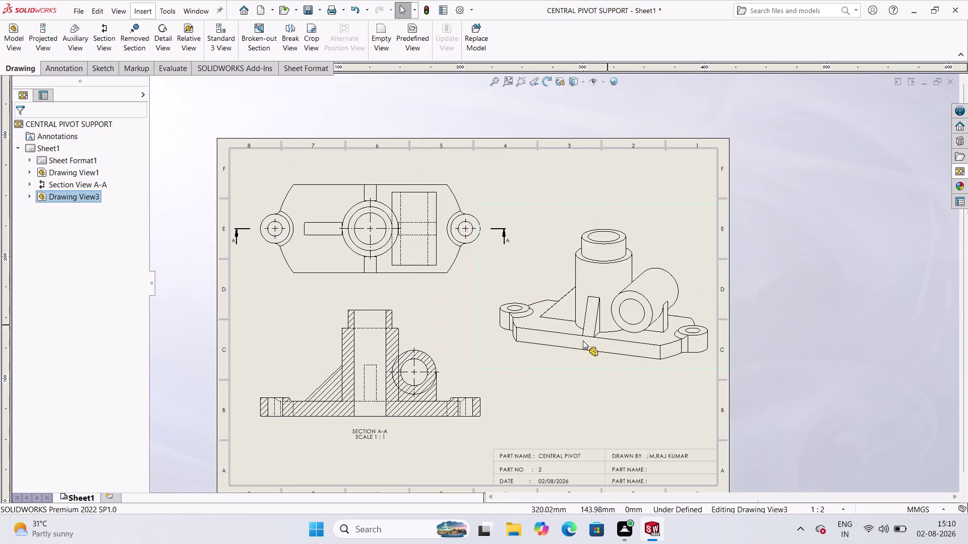
scroll(up, 3)
scroll(down, 3)
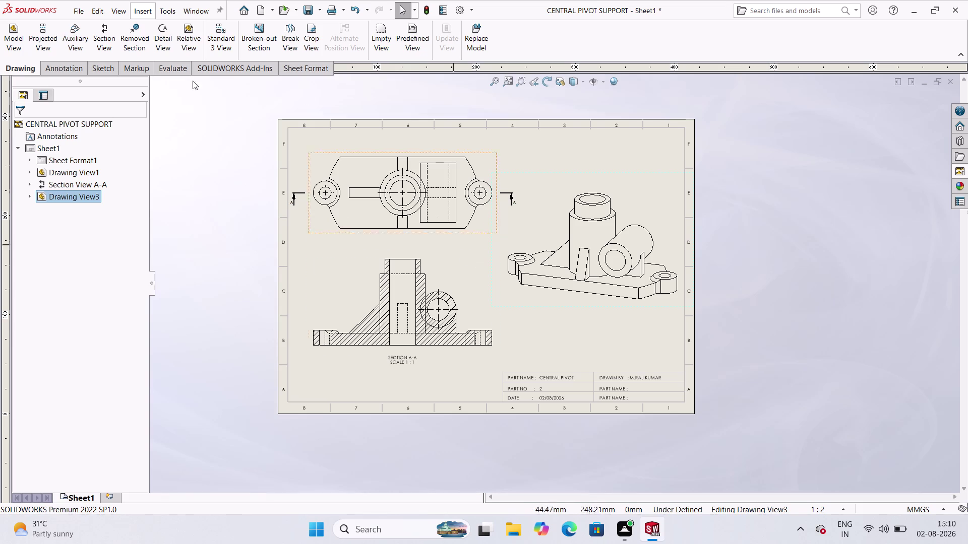
click(24, 75)
click(22, 68)
click(20, 64)
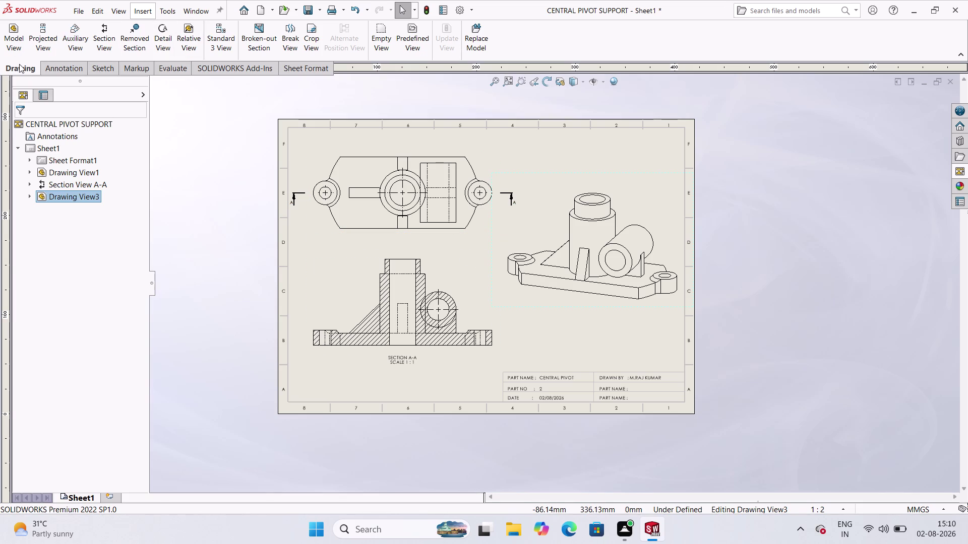
click(72, 67)
Bring up the Annotation dimension tools and zoom toward section view A-A.
click(37, 38)
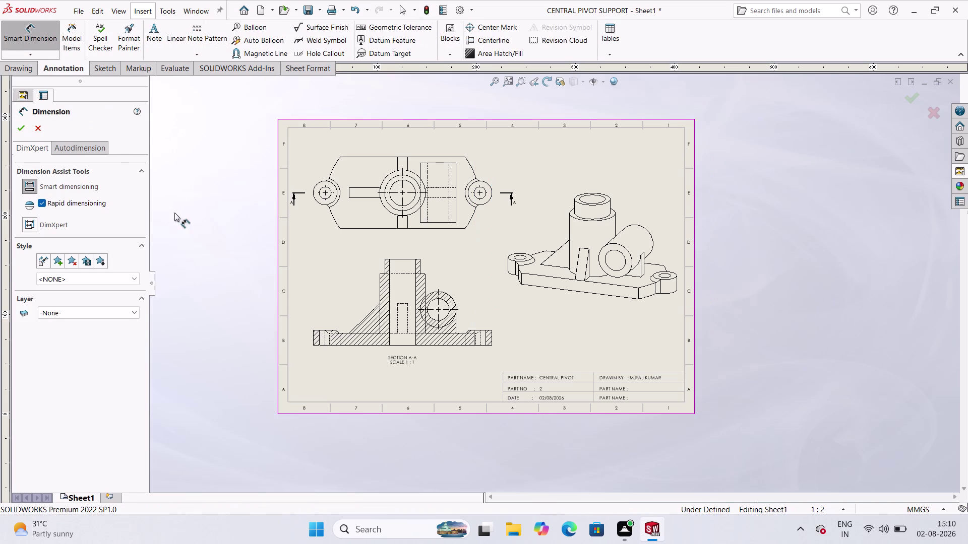
scroll(down, 3)
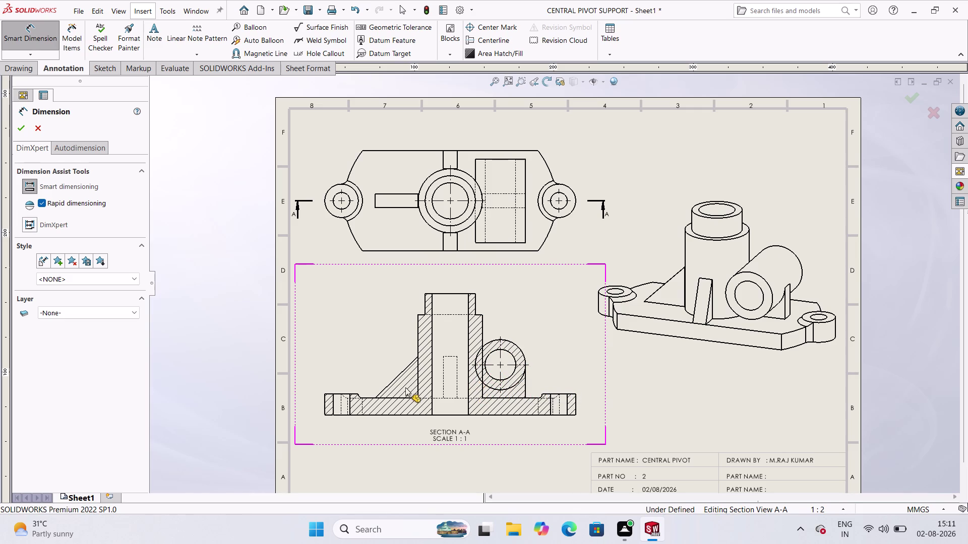
Dimension the base plate's top-to-bottom height as 12.00 mm on section A-A.
scroll(down, 3)
scroll(up, 3)
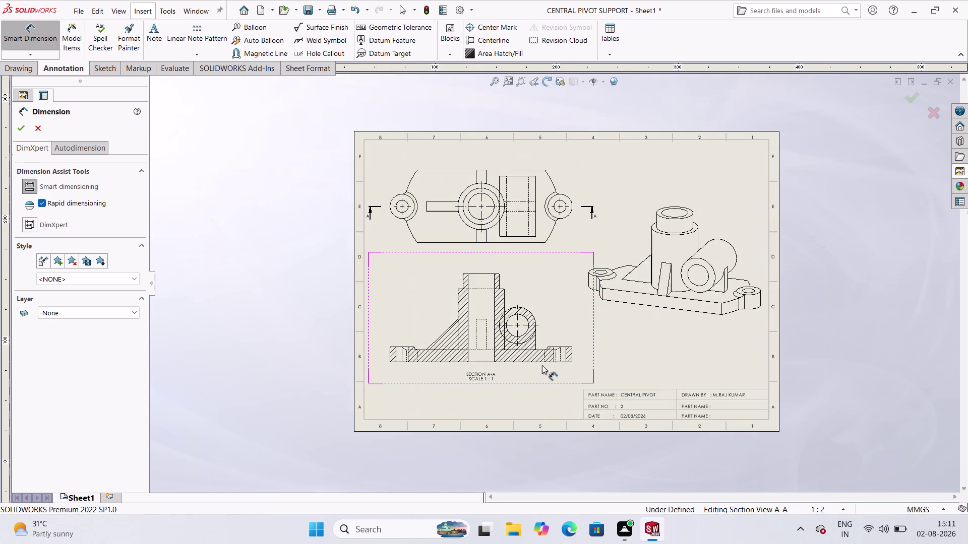
scroll(down, 3)
click(606, 183)
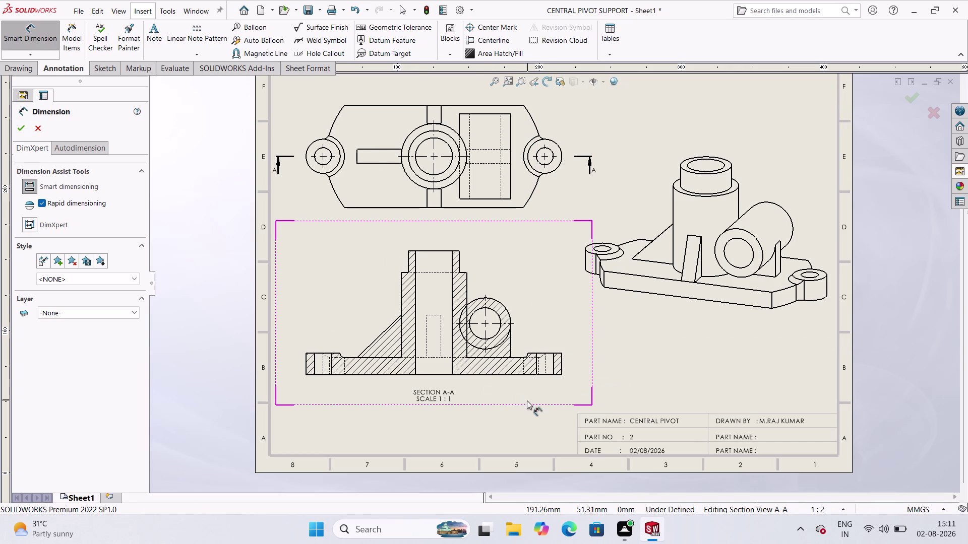
scroll(down, 3)
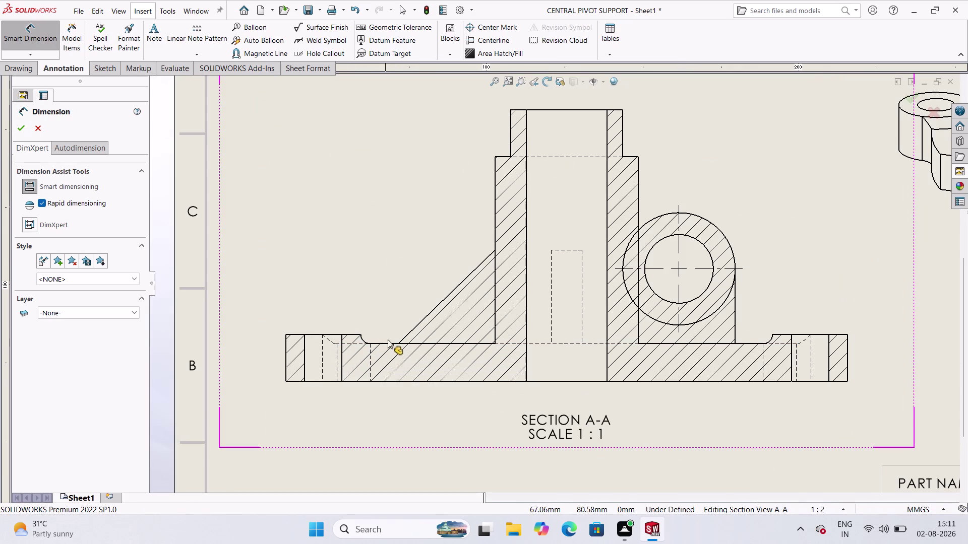
click(379, 342)
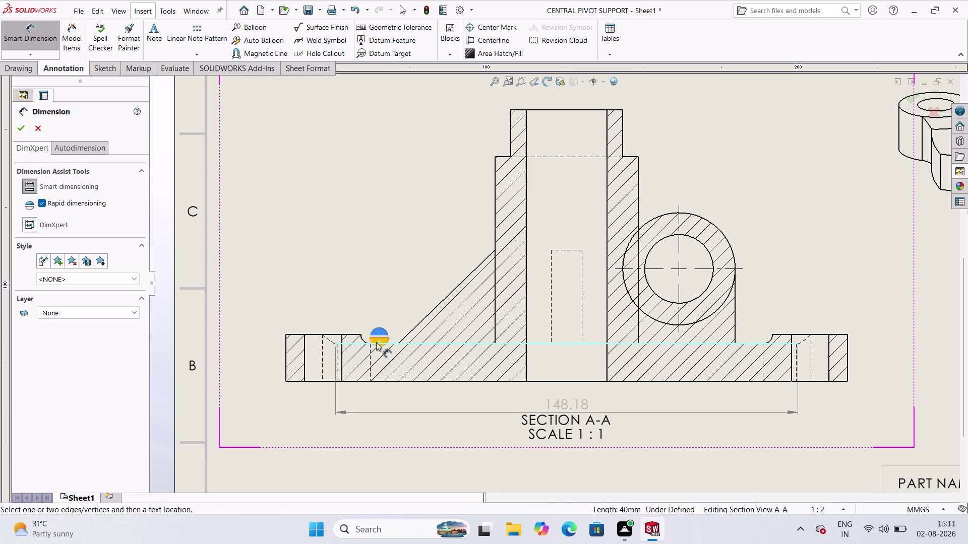
click(368, 381)
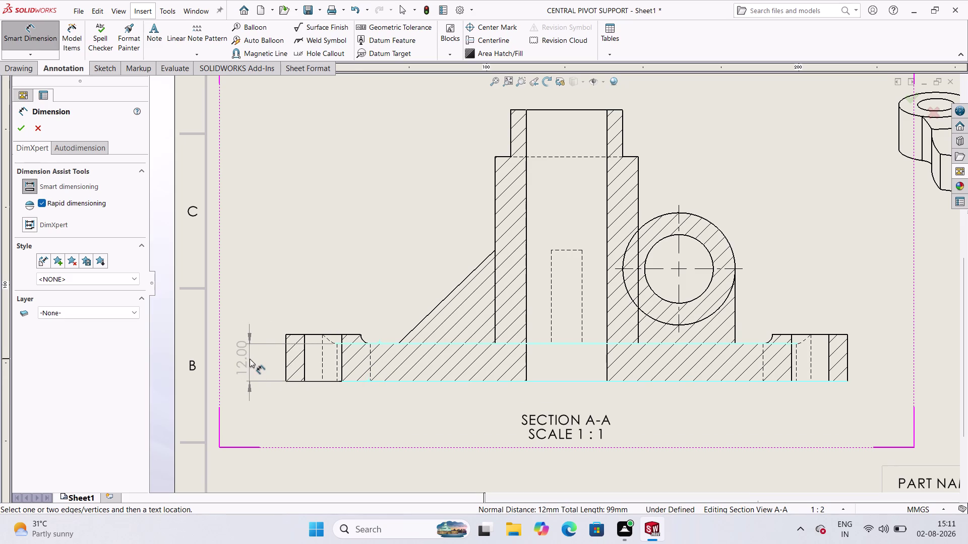
click(252, 362)
Dimension the rib height from the base top edge as 30.00 mm.
scroll(up, 3)
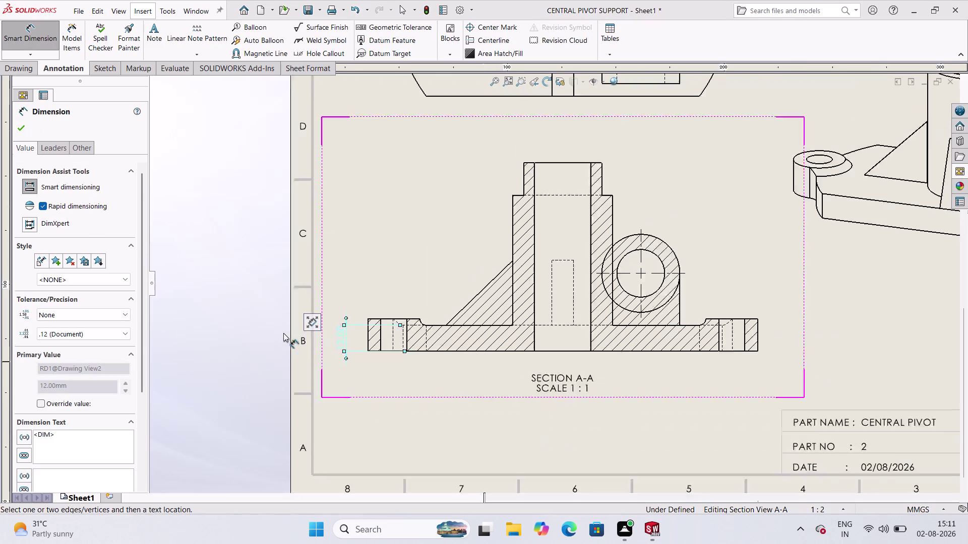
scroll(down, 3)
scroll(up, 3)
scroll(down, 3)
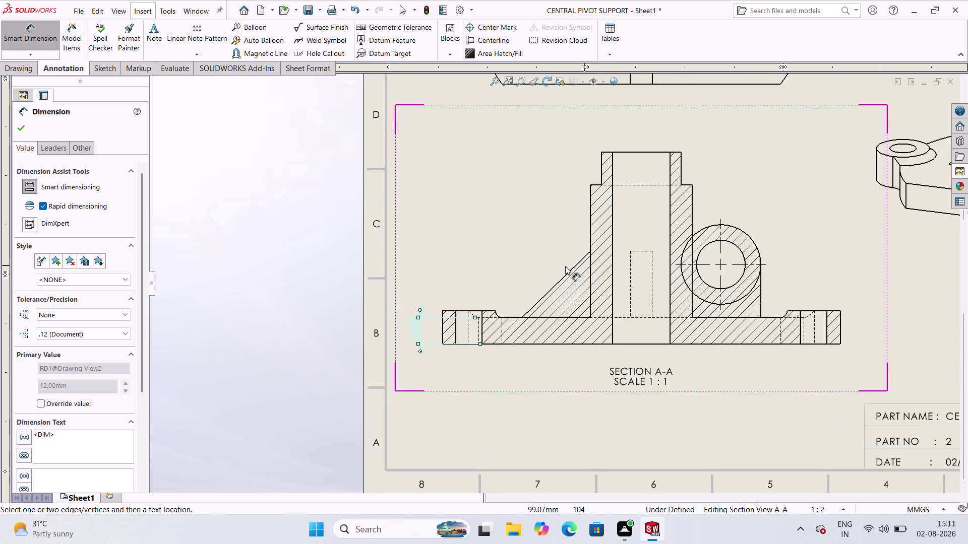
scroll(down, 3)
scroll(up, 3)
scroll(down, 3)
scroll(down, 3)
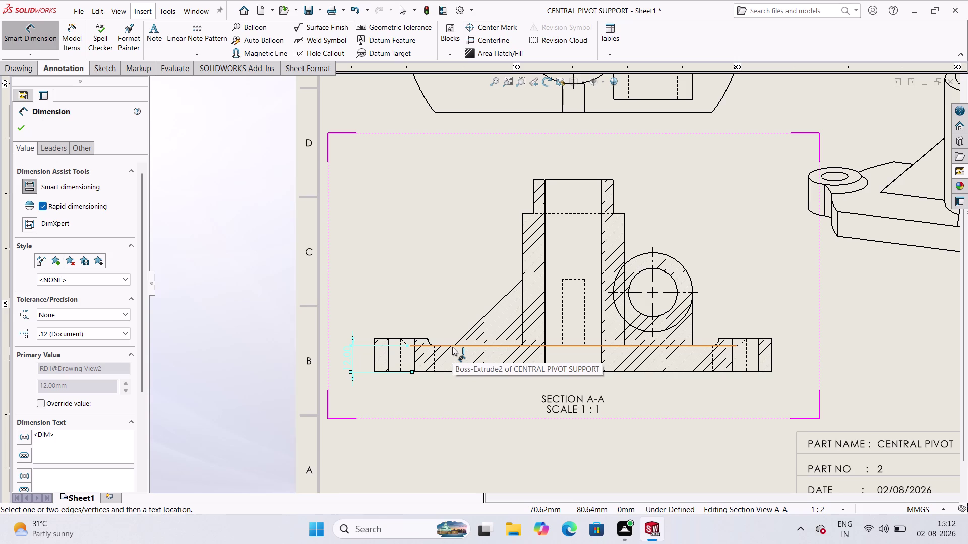
click(494, 346)
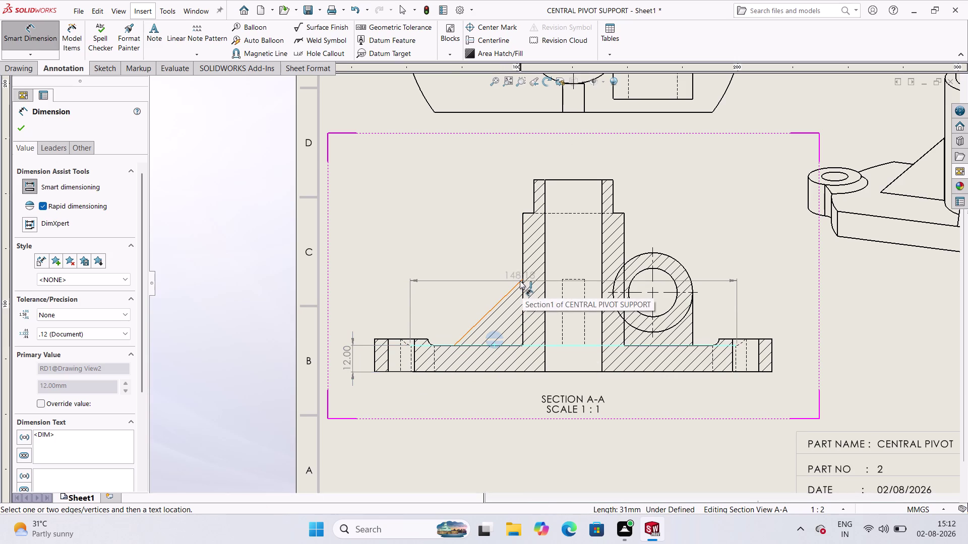
scroll(down, 3)
scroll(down, 3)
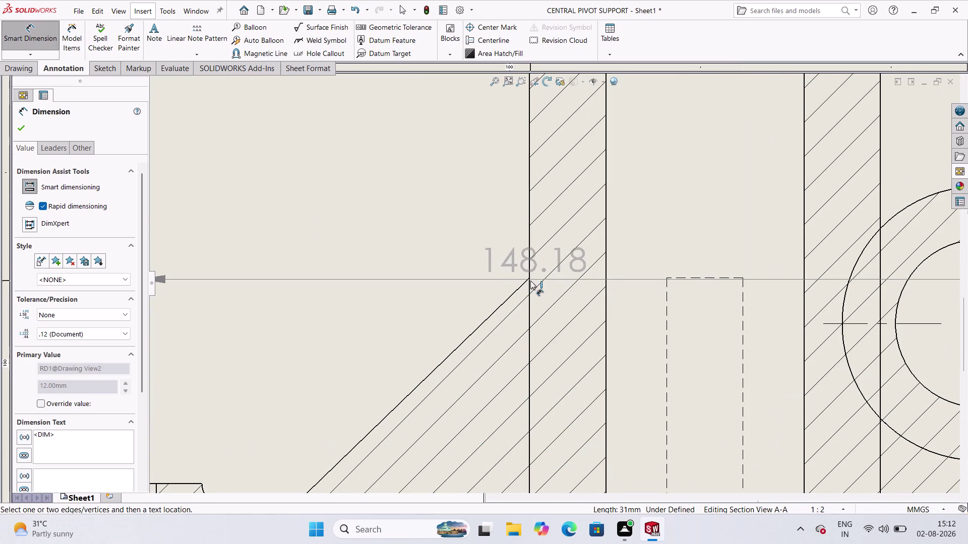
click(529, 279)
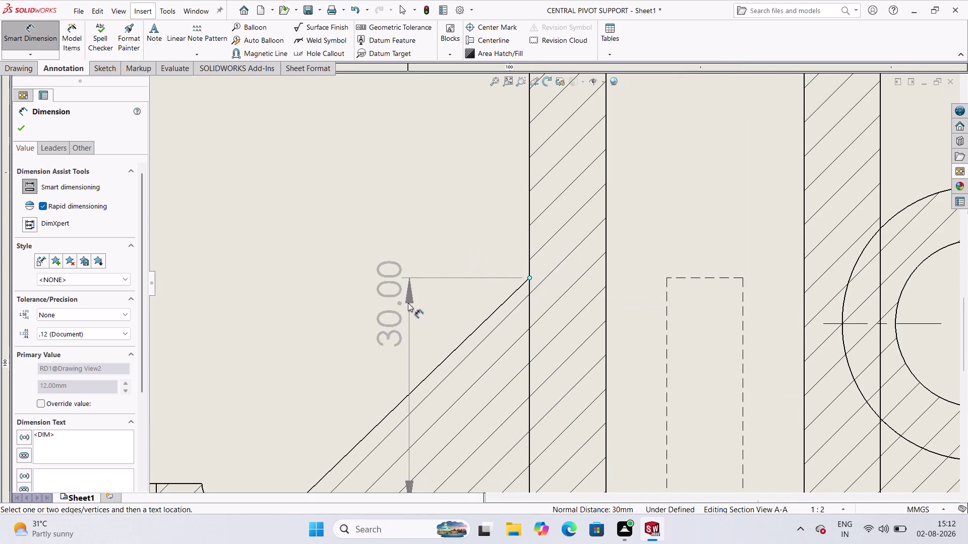
scroll(up, 3)
click(346, 316)
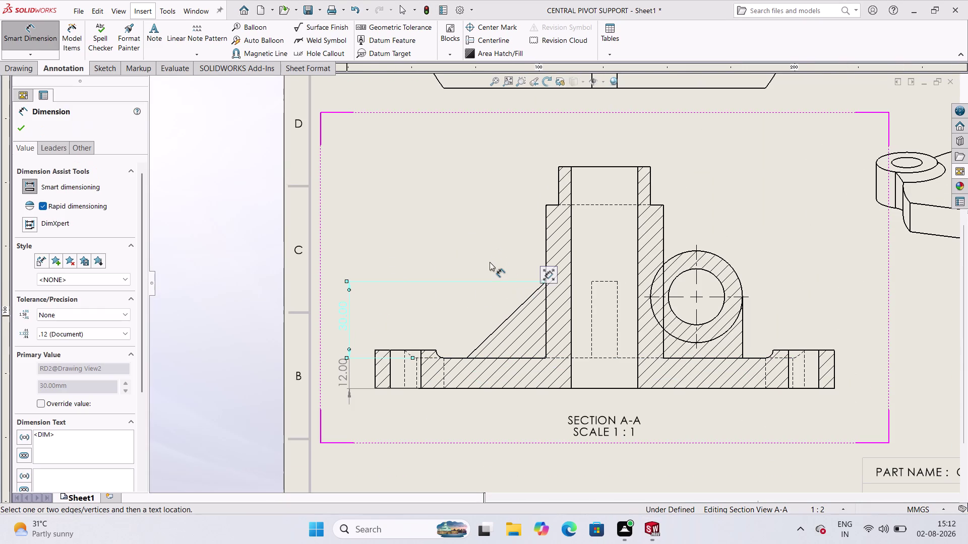
Dimension the boss step-to-top height as 15.00 mm.
click(551, 205)
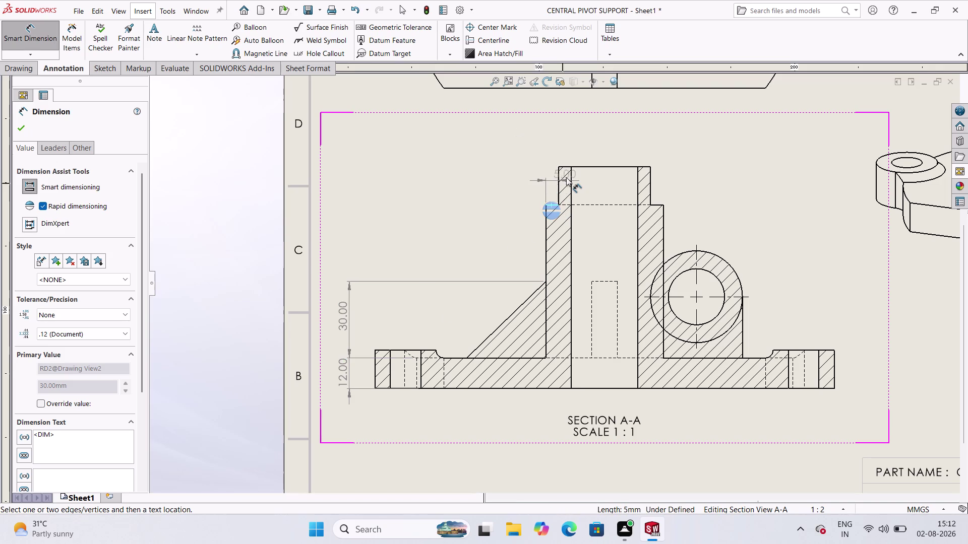
click(564, 167)
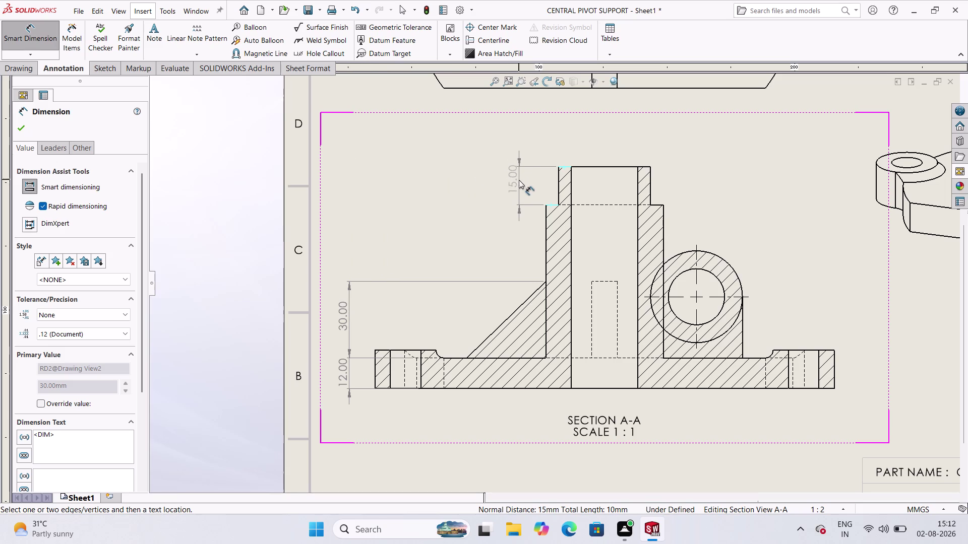
click(519, 184)
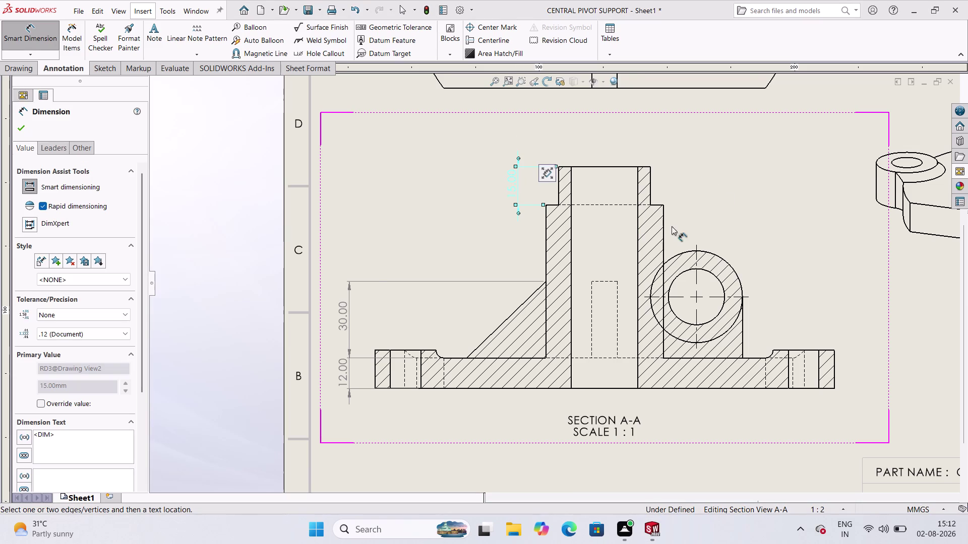
scroll(up, 3)
scroll(down, 3)
scroll(up, 3)
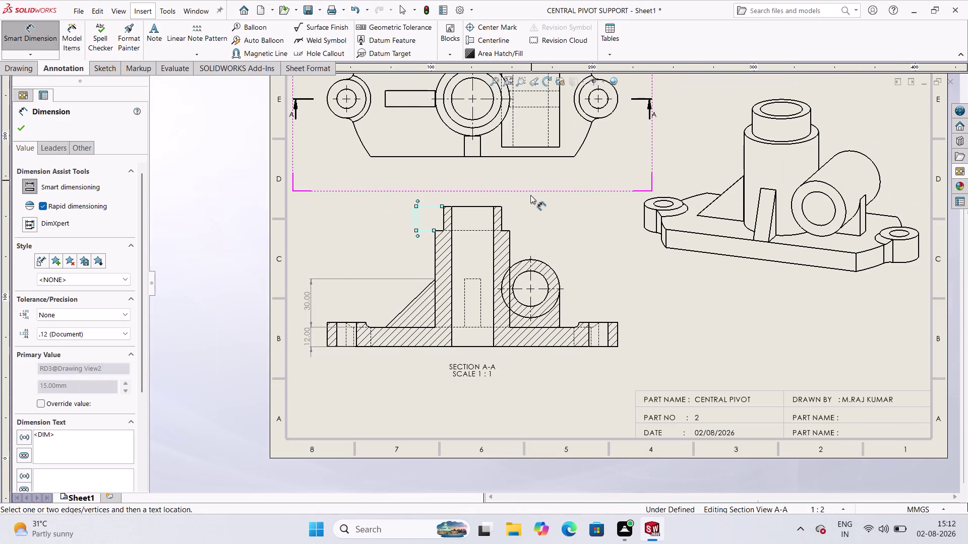
scroll(down, 3)
scroll(up, 3)
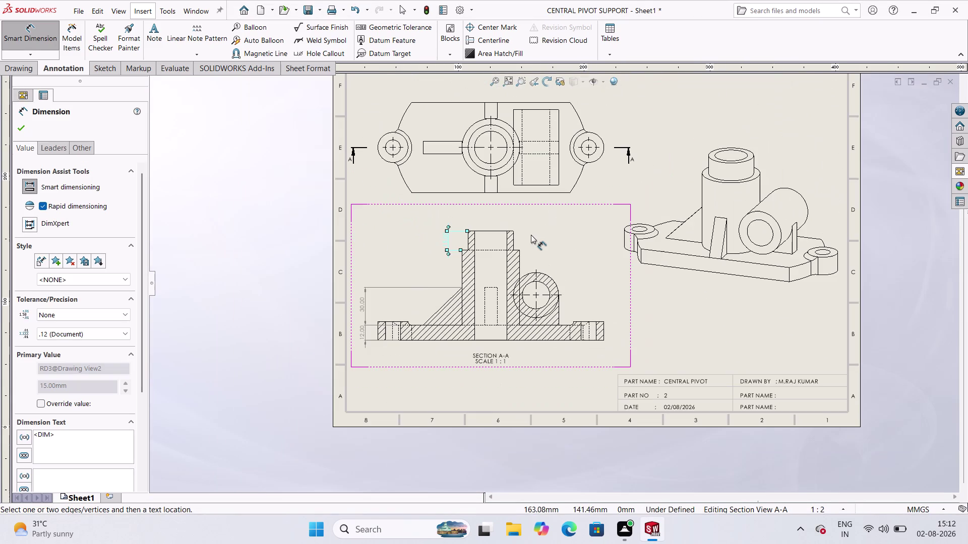
scroll(down, 3)
scroll(down, 3)
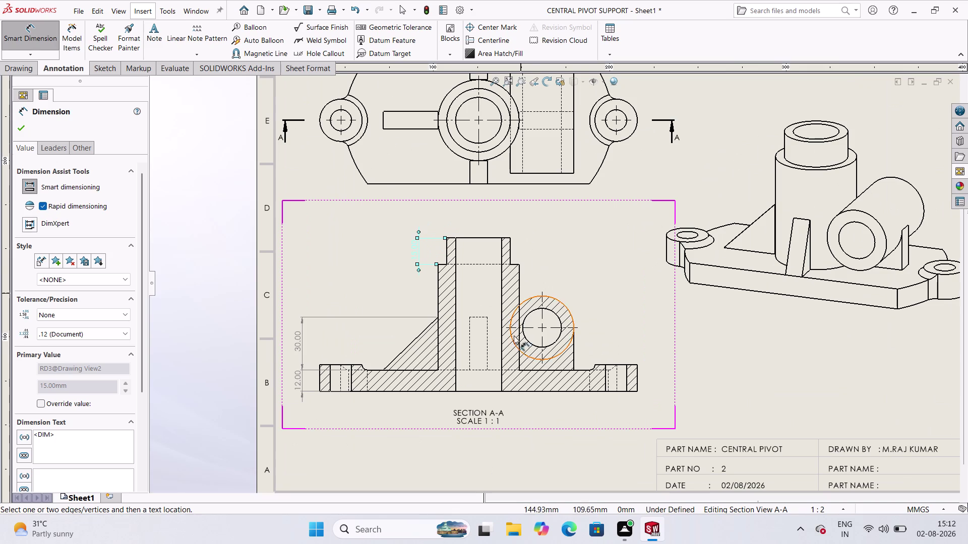
scroll(up, 3)
scroll(down, 3)
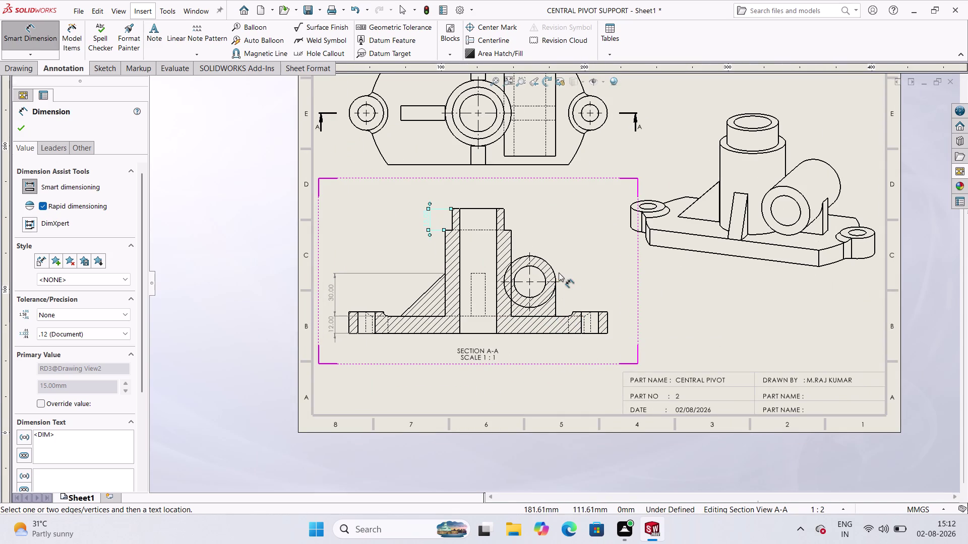
scroll(down, 3)
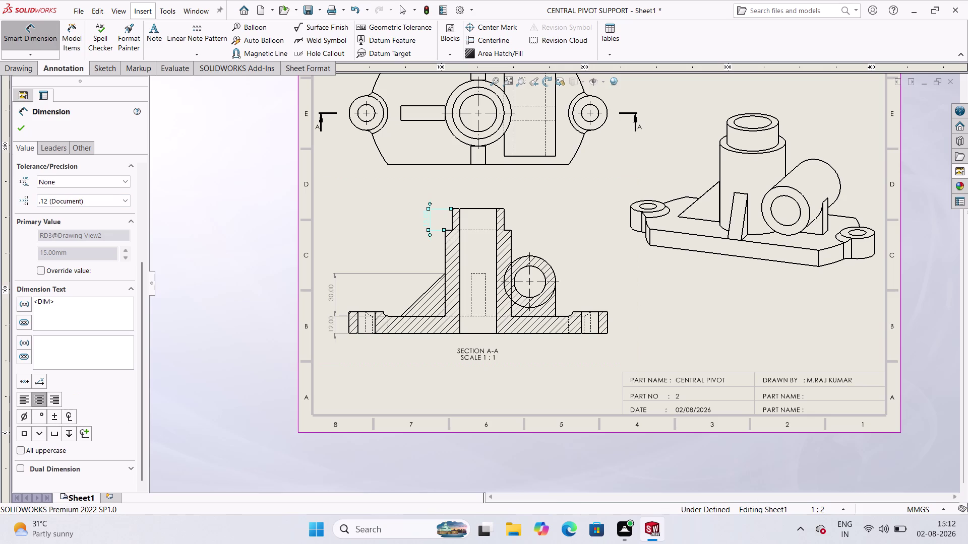
scroll(up, 3)
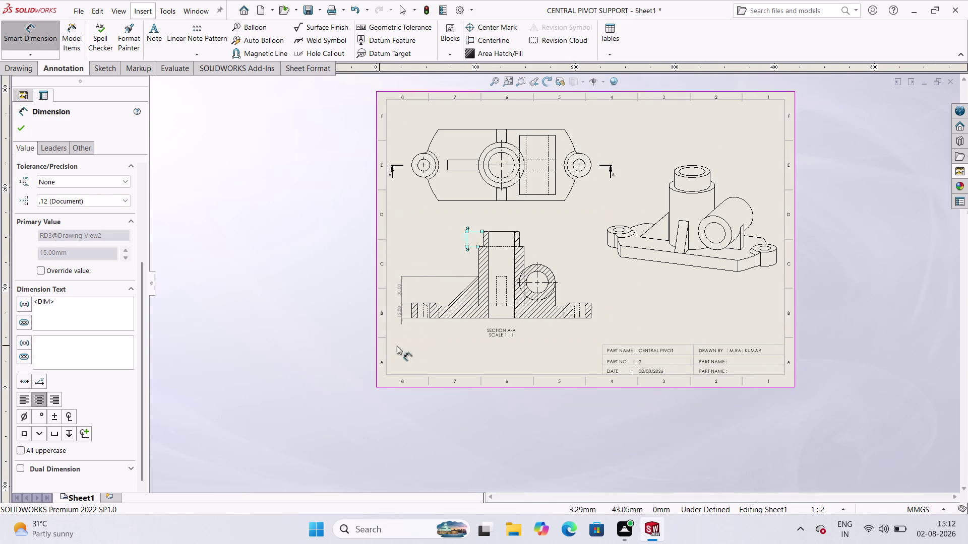
scroll(up, 3)
scroll(down, 3)
scroll(down, 3)
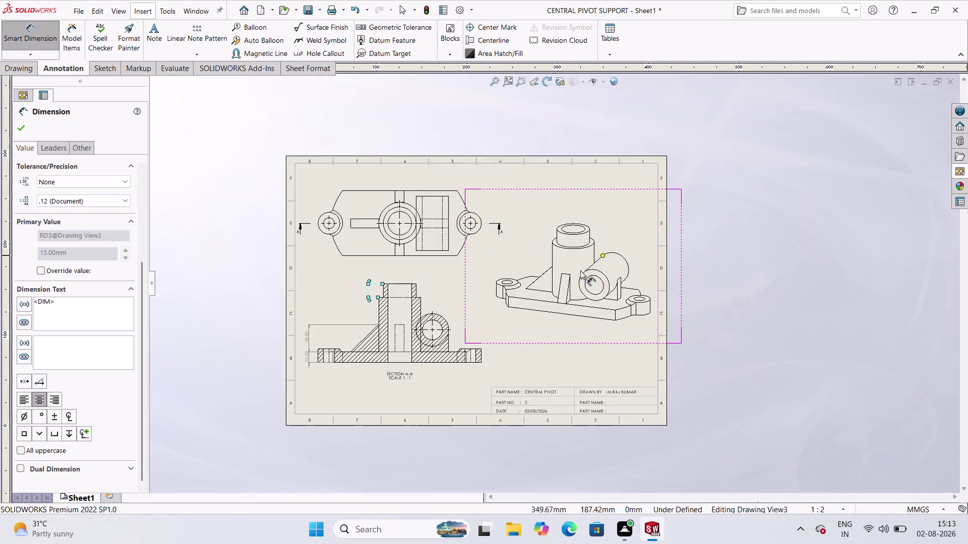
scroll(up, 3)
scroll(down, 3)
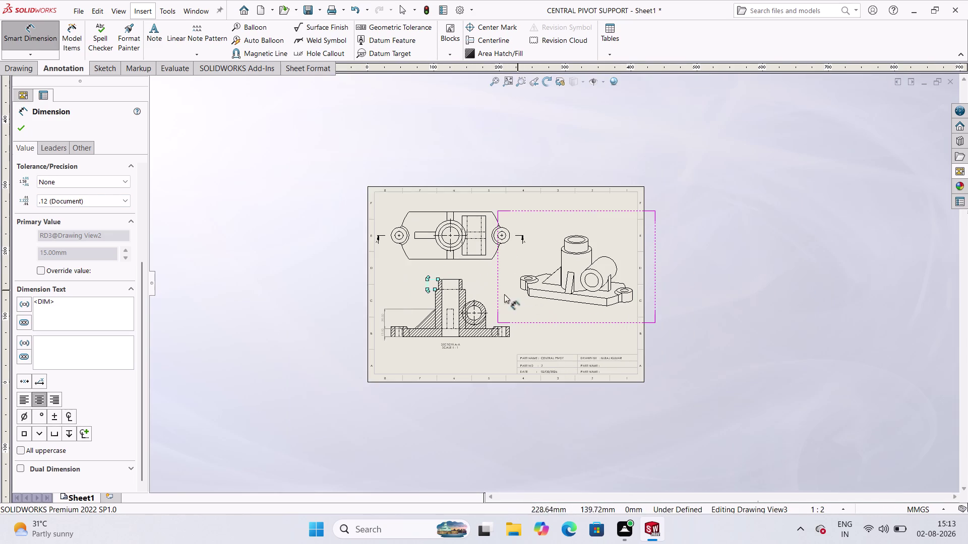
scroll(up, 3)
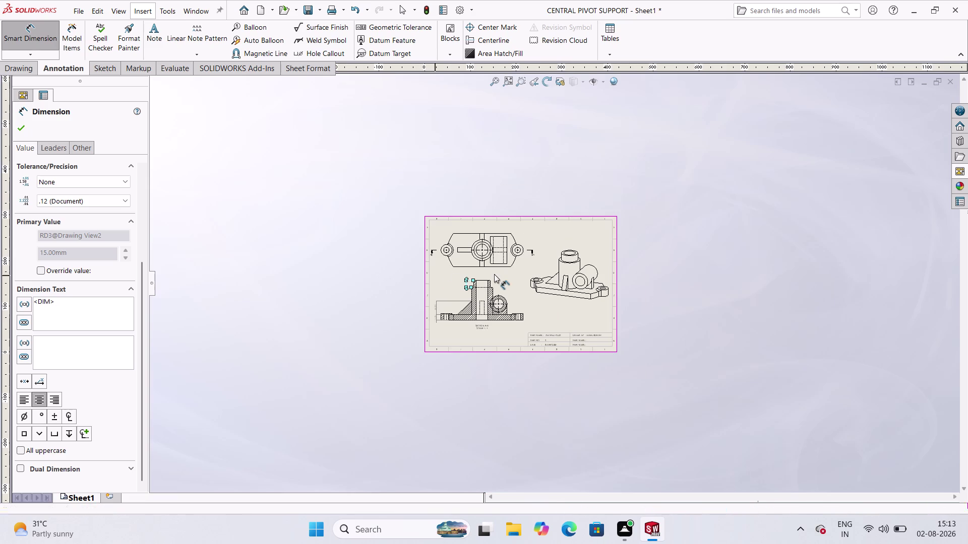
scroll(down, 3)
scroll(down, 3)
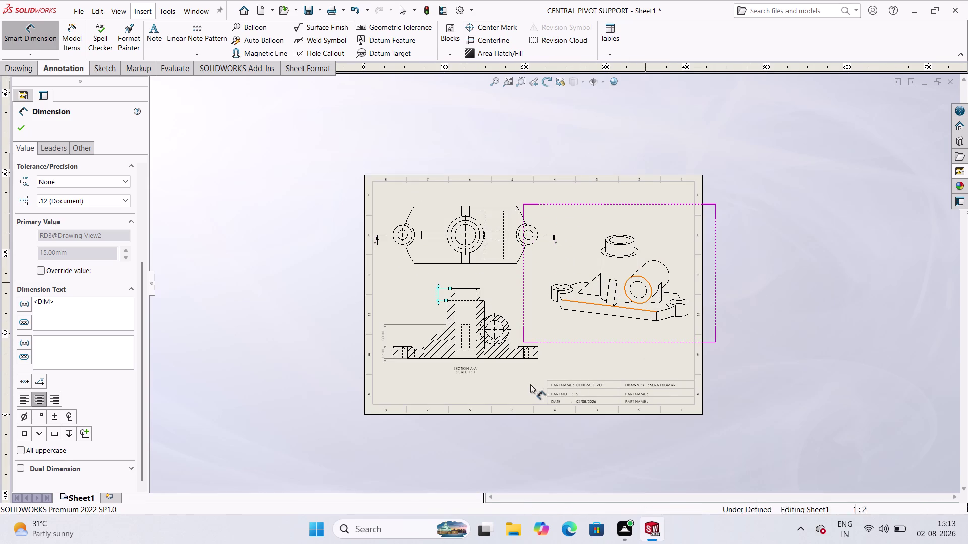
scroll(down, 3)
scroll(down, 3)
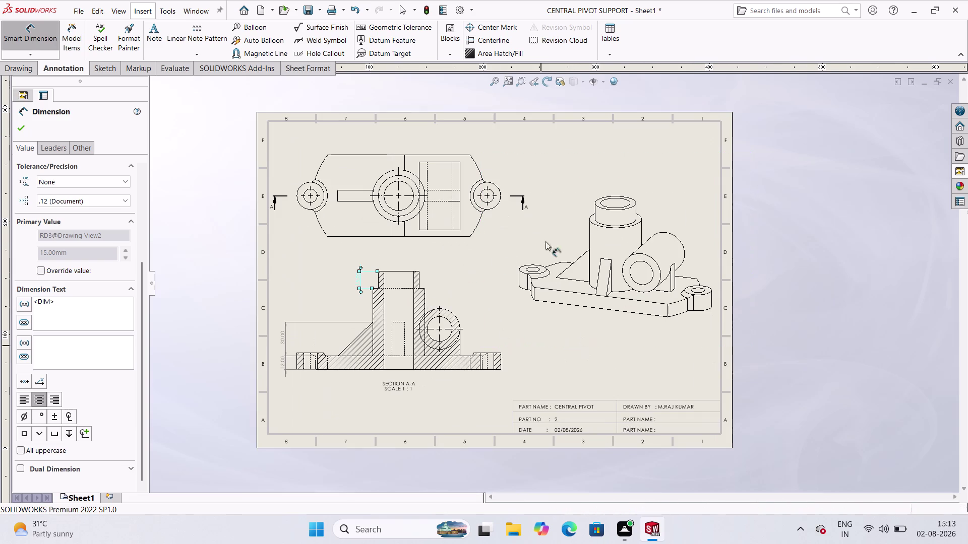
scroll(down, 3)
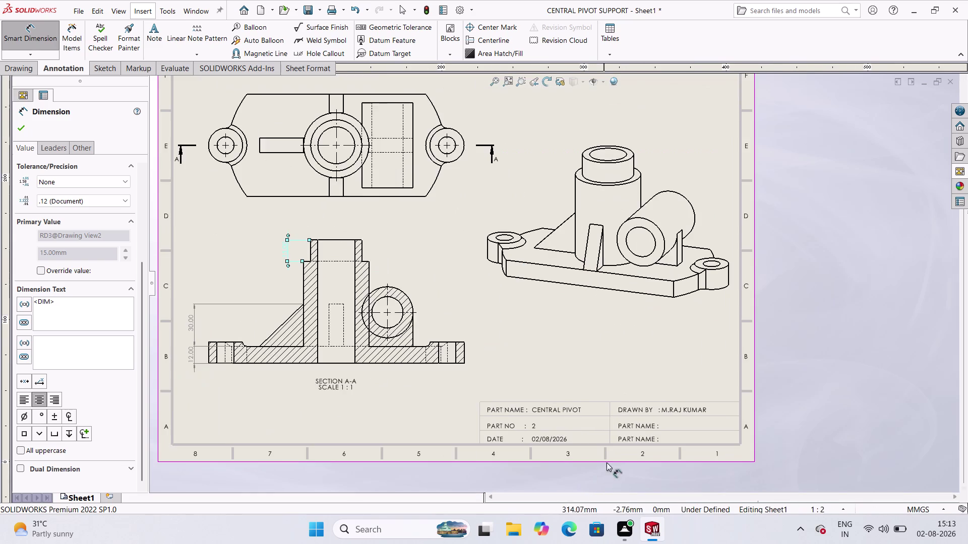
scroll(up, 3)
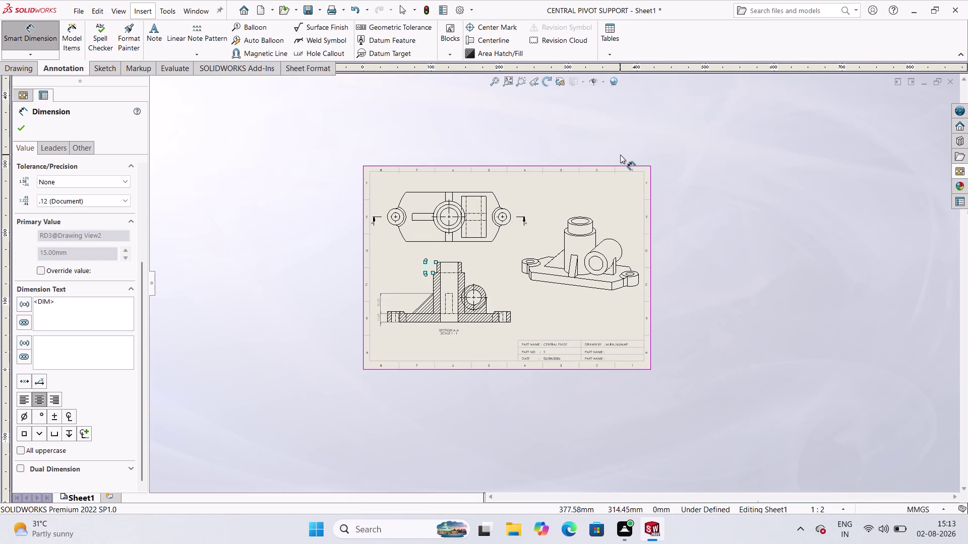
scroll(down, 3)
scroll(up, 3)
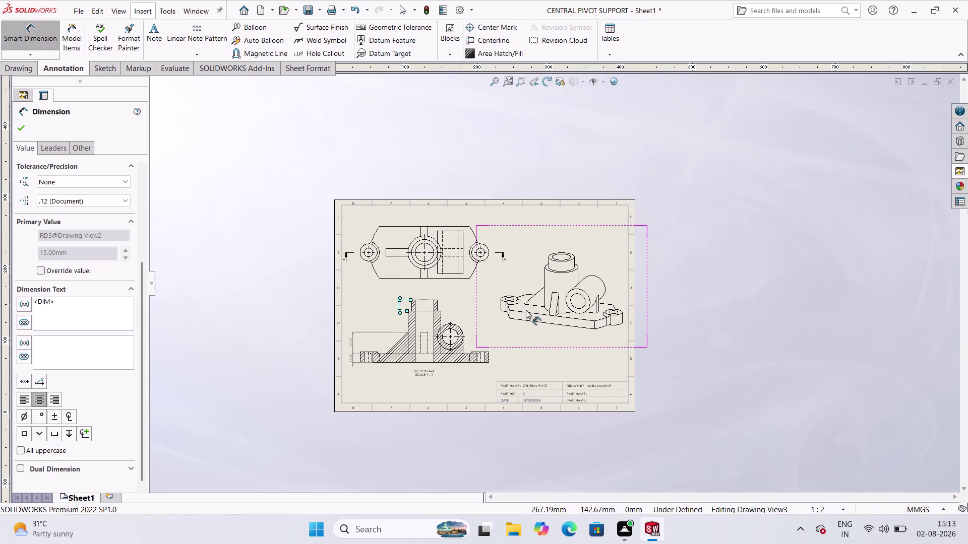
scroll(down, 3)
scroll(down, 3)
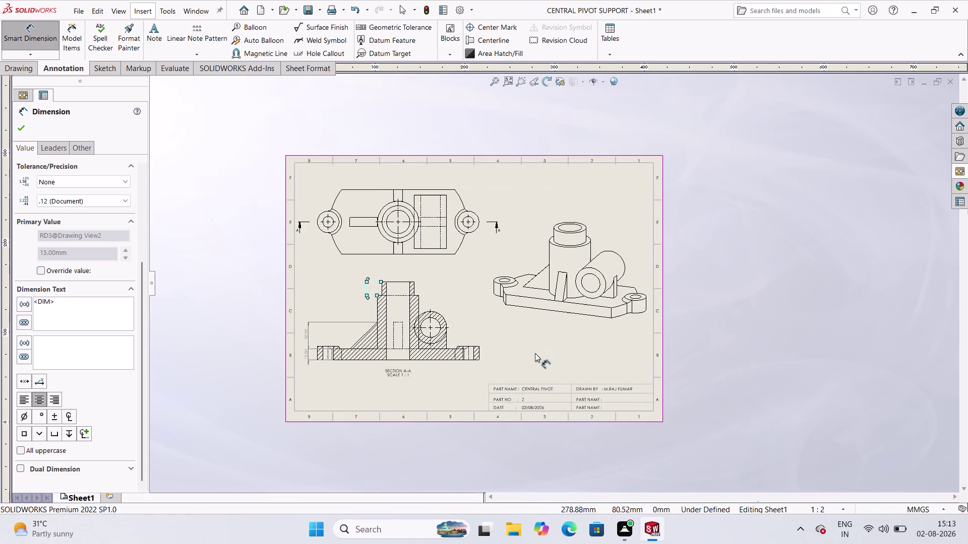
scroll(up, 3)
scroll(down, 3)
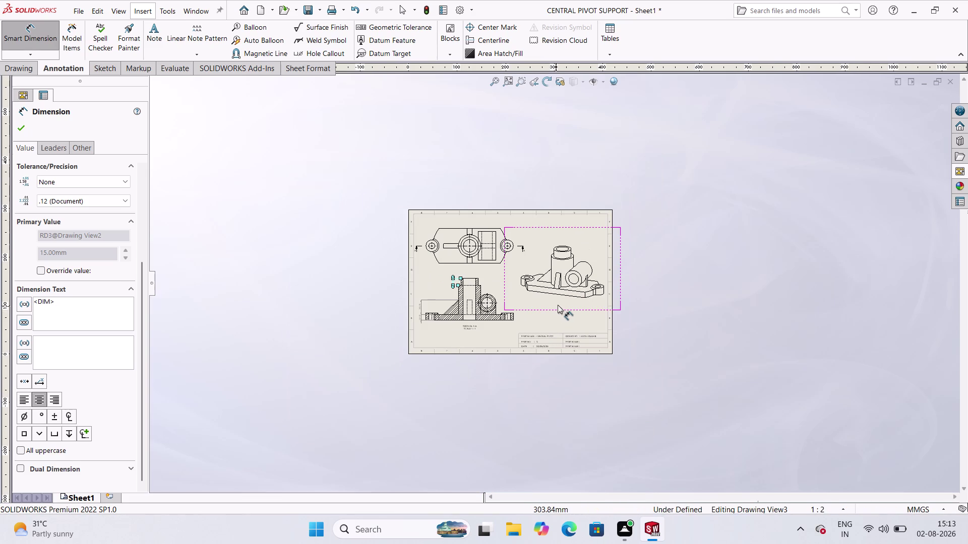